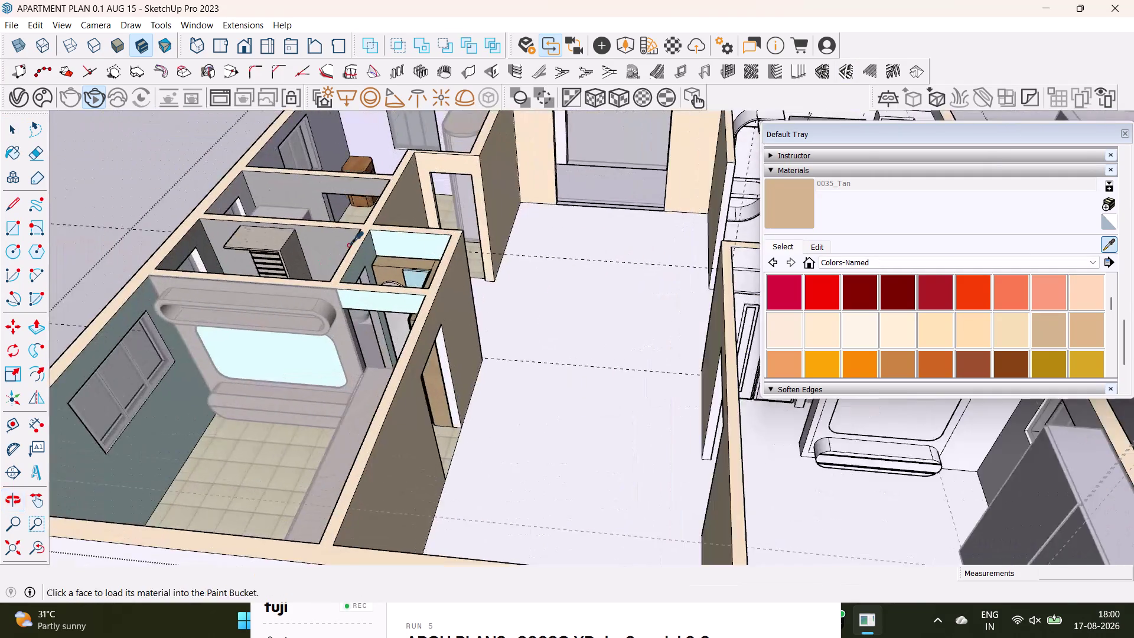
Sample the Pine Highgloss 300cm finish from the other bedroom's shelf.
scroll(up, 3)
click(317, 335)
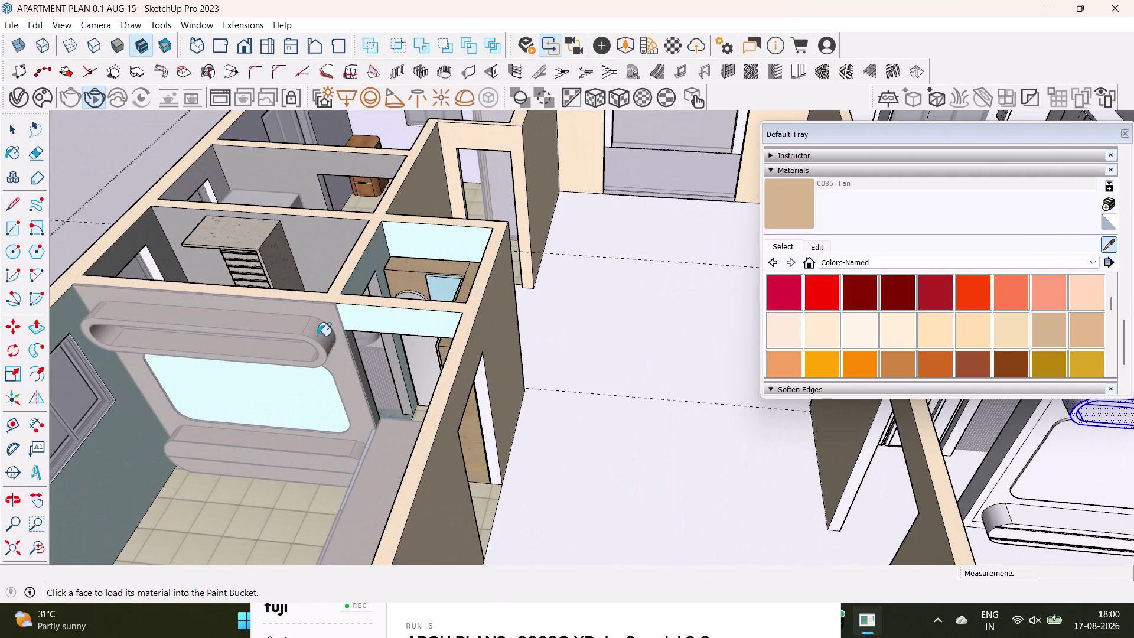
Paint the wardrobe's rounded top shelf with the pine finish and check the result.
scroll(down, 3)
middle_drag(873, 426, 430, 453)
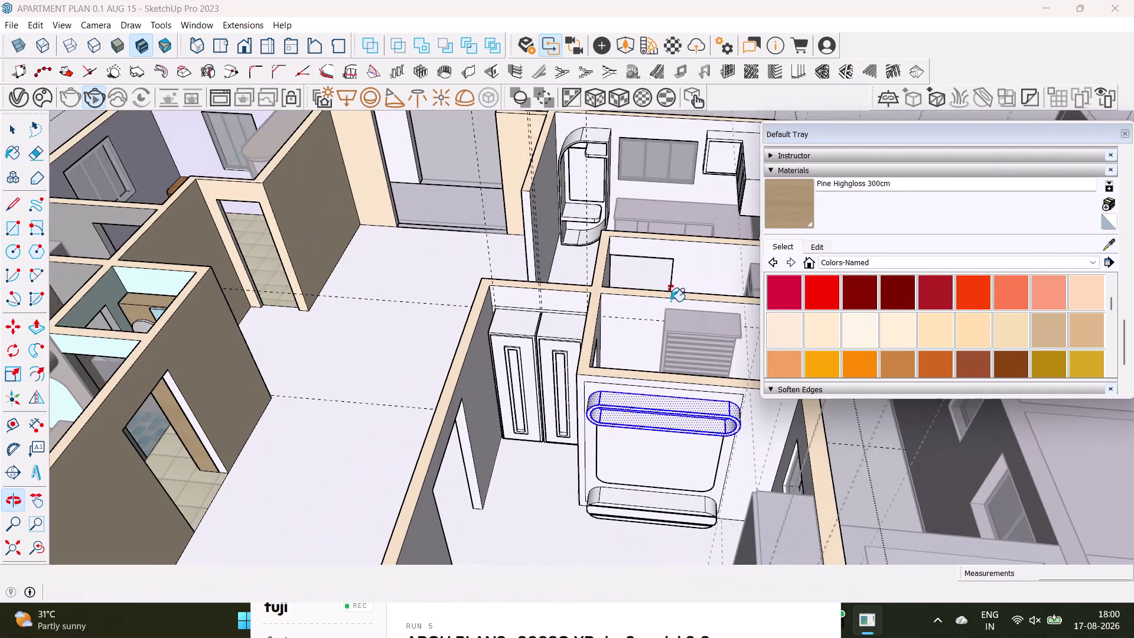
click(804, 206)
scroll(up, 3)
click(688, 408)
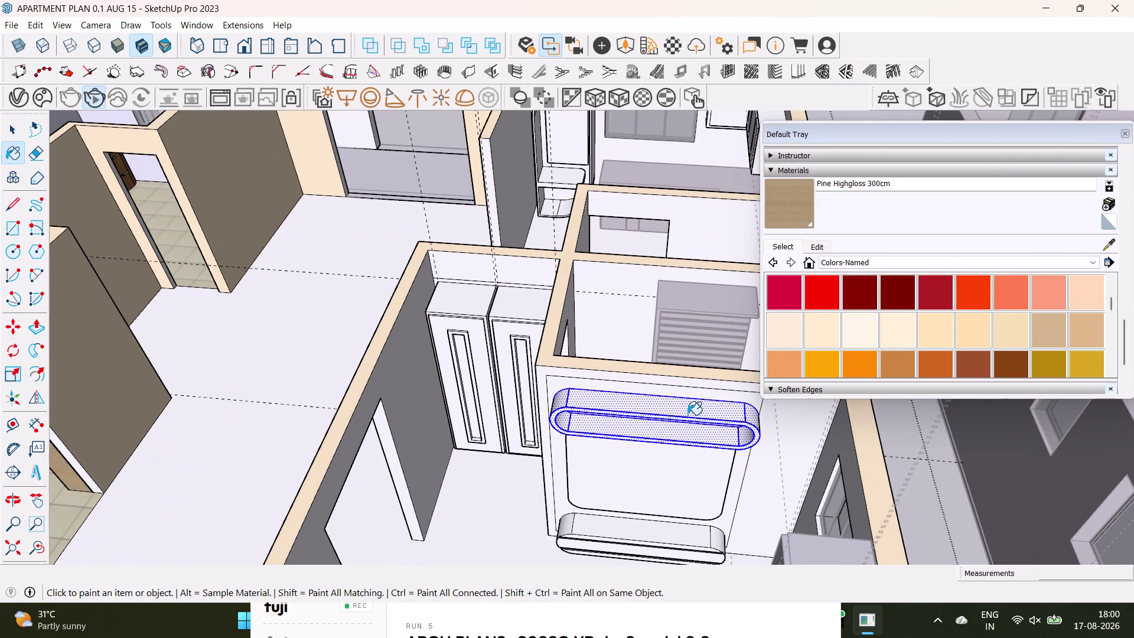
scroll(up, 3)
middle_drag(714, 433, 714, 334)
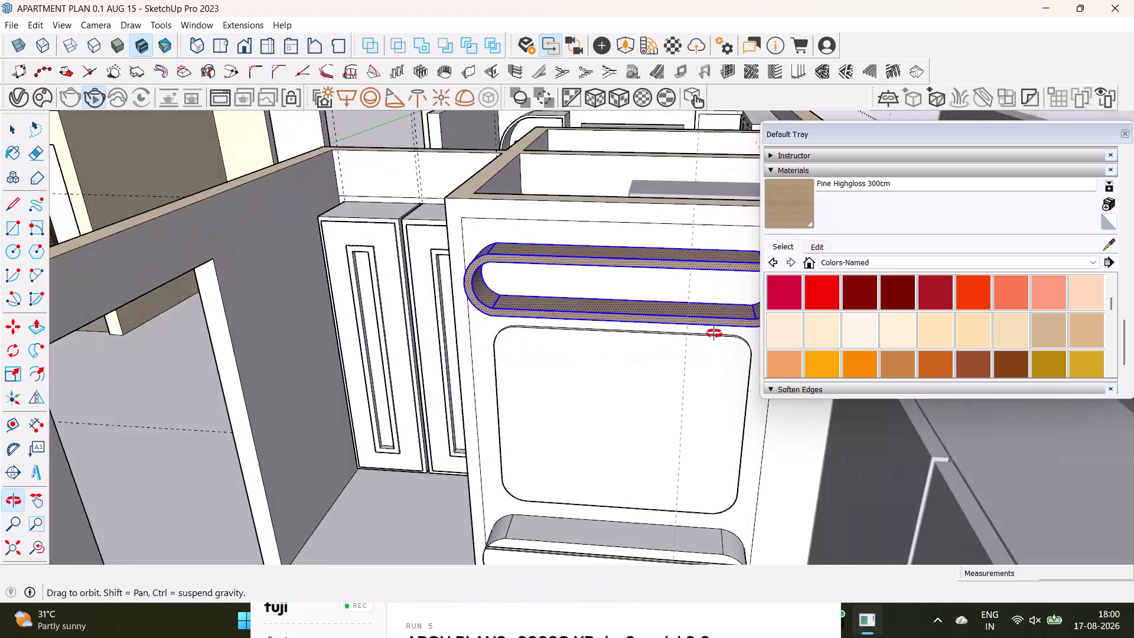
middle_drag(714, 333, 696, 269)
key(space)
double_click(638, 468)
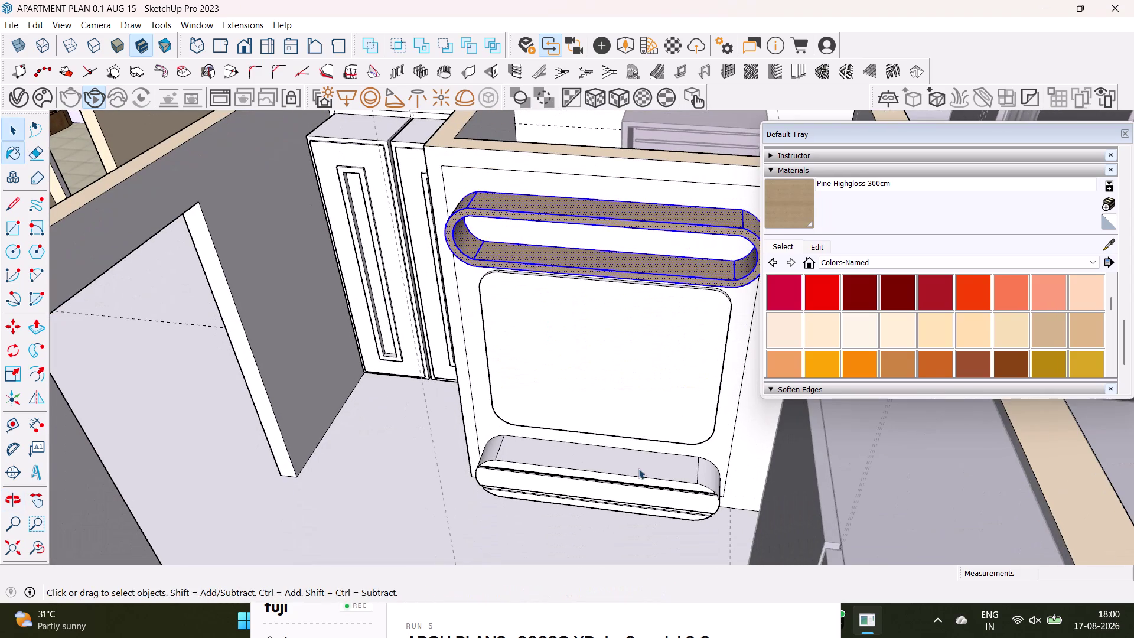
double_click(628, 493)
scroll(up, 3)
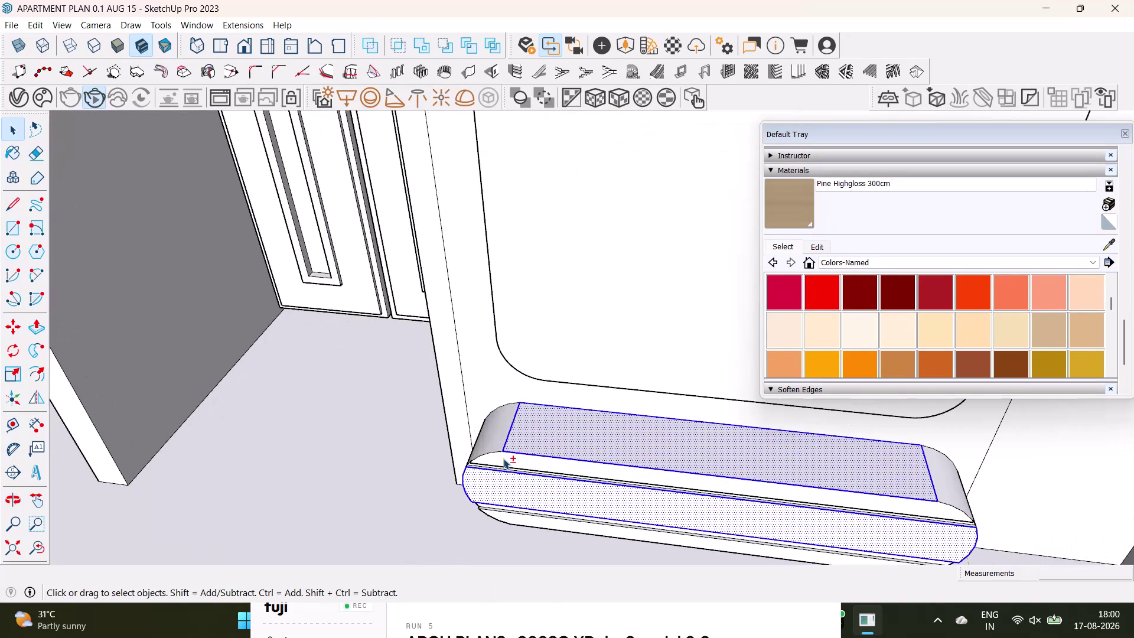
double_click(503, 458)
double_click(497, 438)
middle_drag(766, 485, 575, 430)
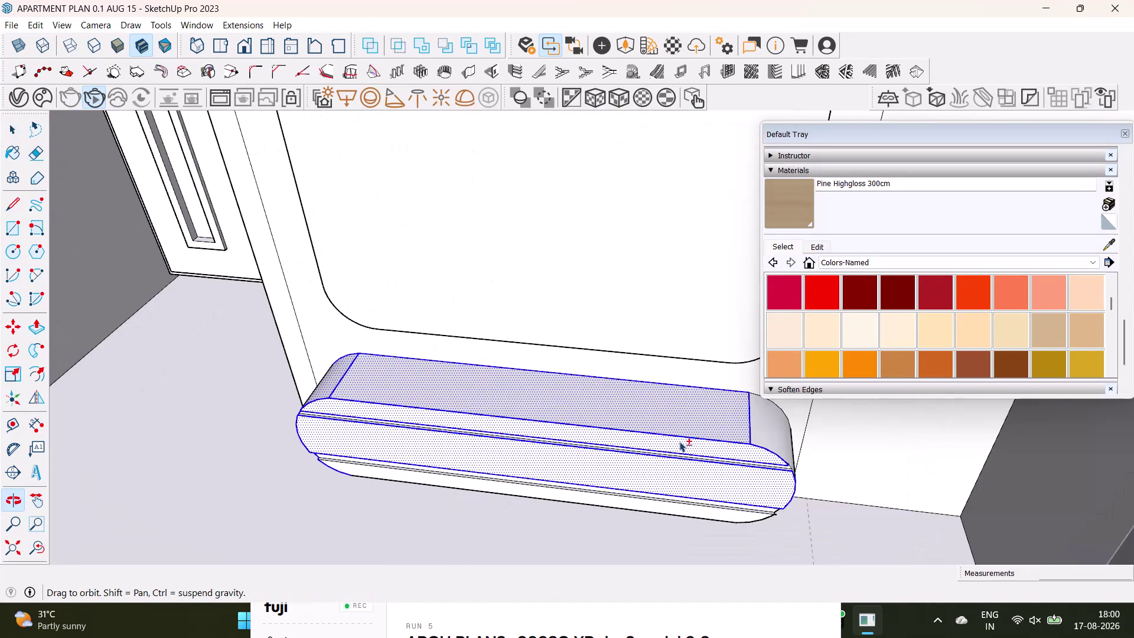
double_click(744, 425)
scroll(up, 3)
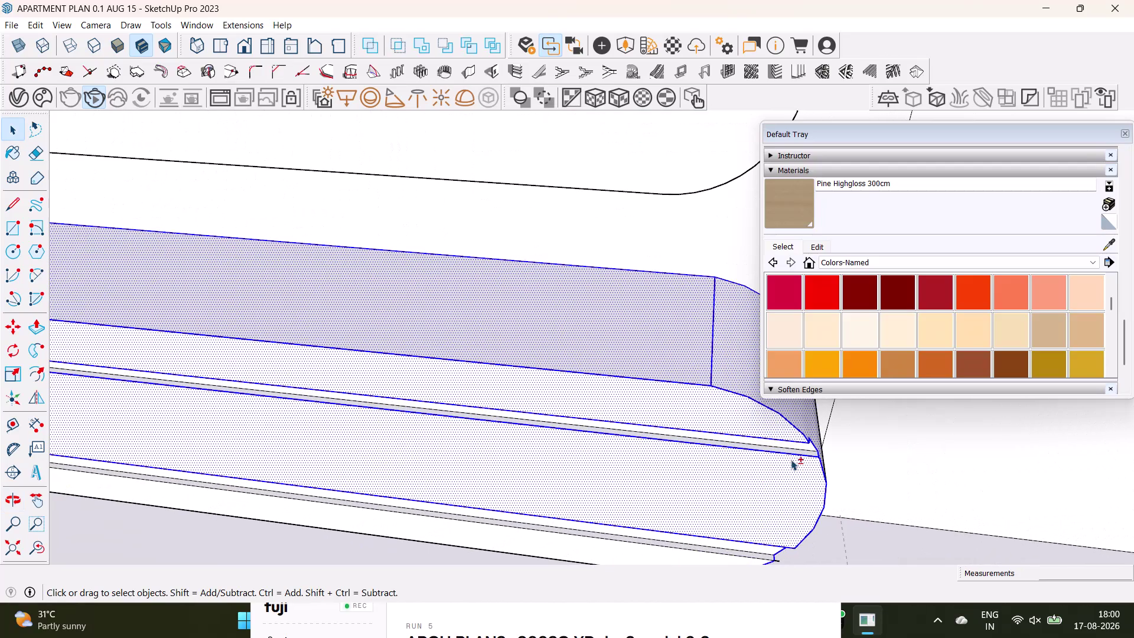
double_click(805, 446)
click(808, 455)
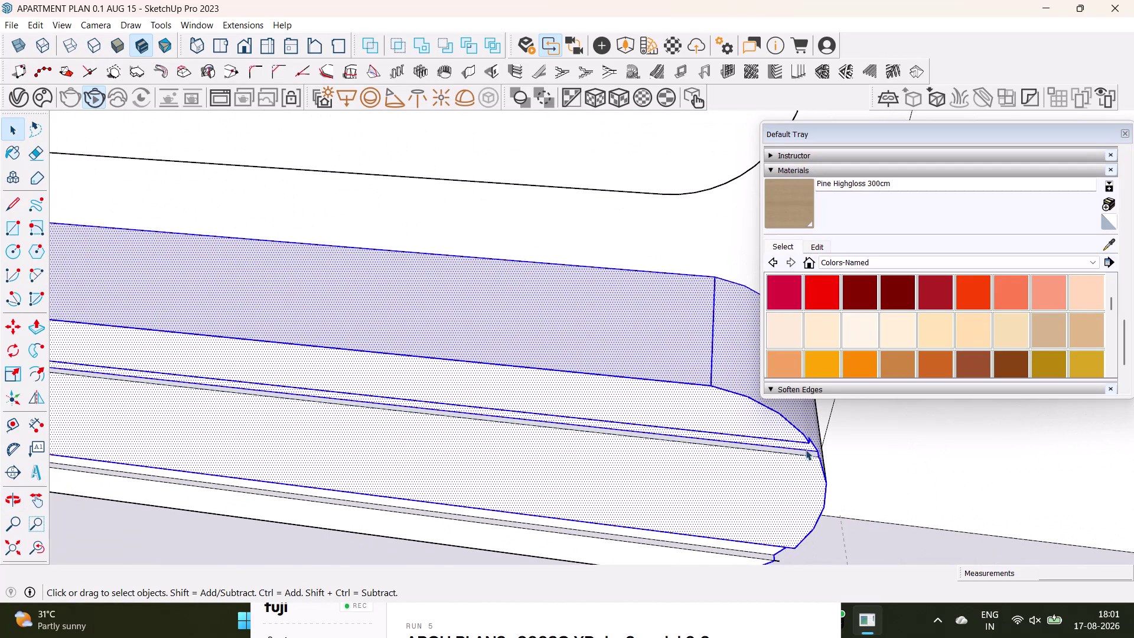
scroll(up, 3)
middle_drag(806, 449, 800, 415)
double_click(817, 455)
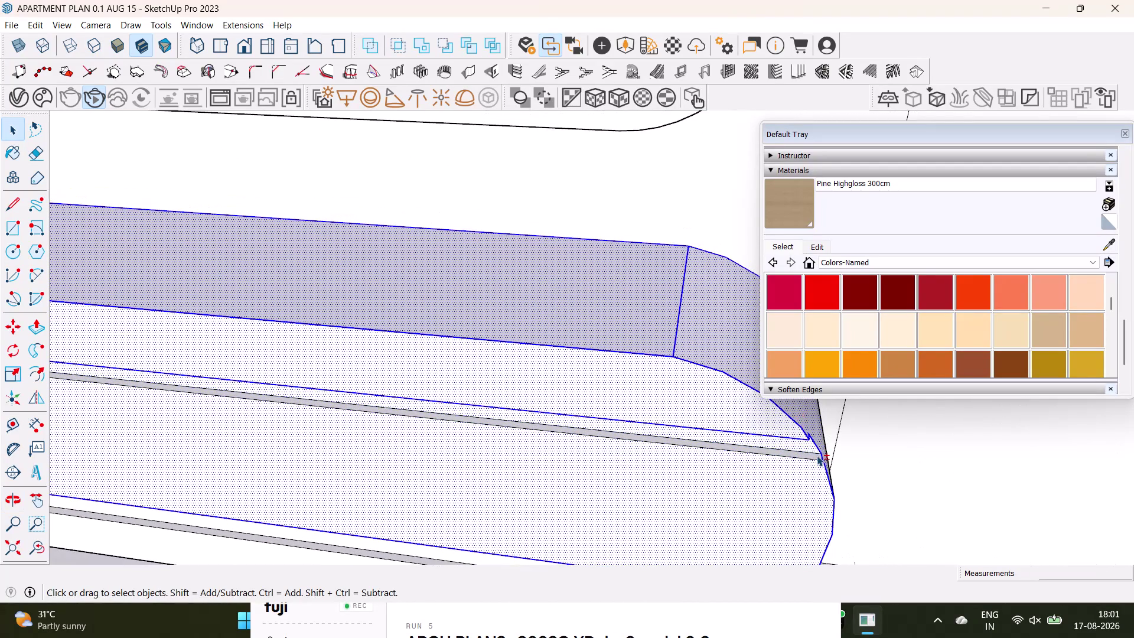
double_click(805, 444)
double_click(810, 456)
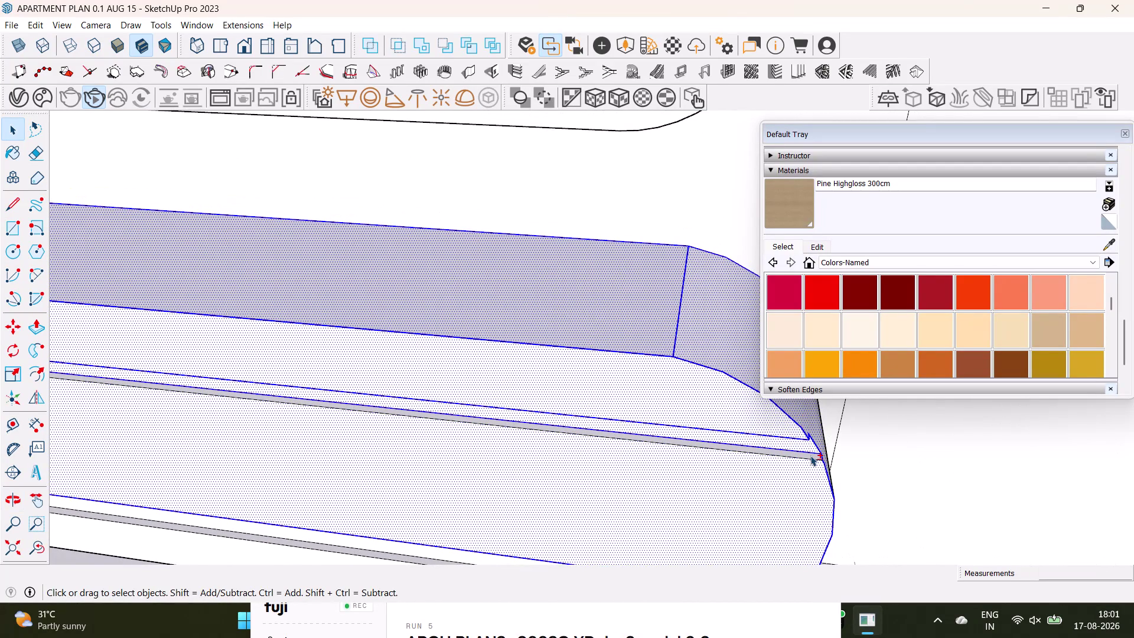
scroll(down, 3)
middle_drag(440, 444, 595, 374)
scroll(up, 3)
middle_drag(221, 382, 424, 346)
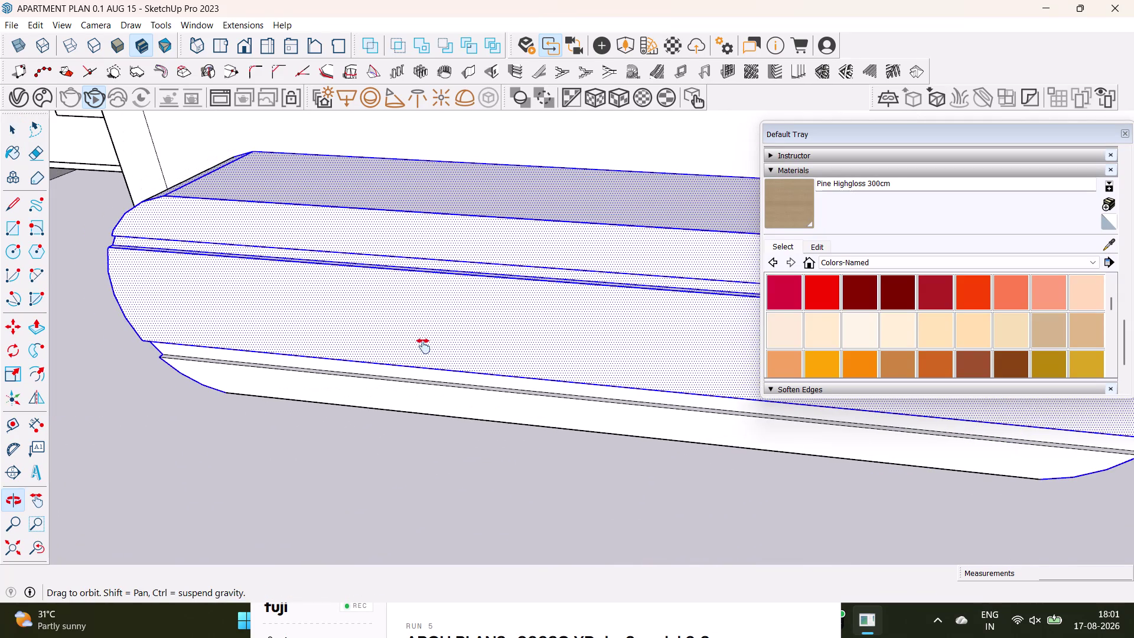
double_click(302, 363)
double_click(300, 372)
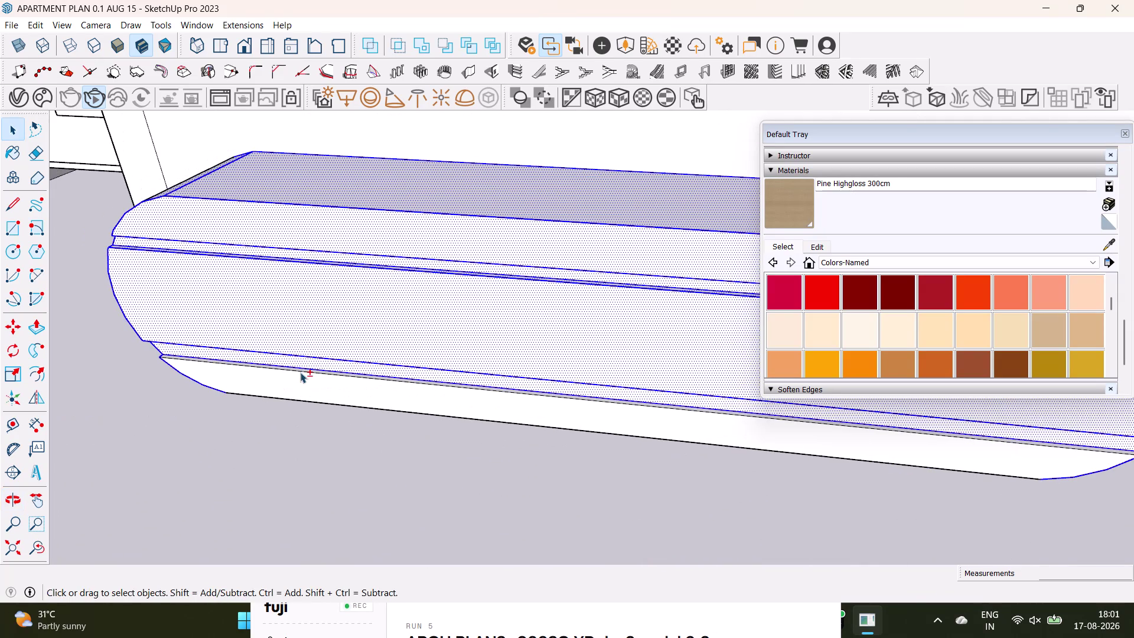
scroll(down, 3)
scroll(down, 3)
middle_drag(242, 268, 247, 275)
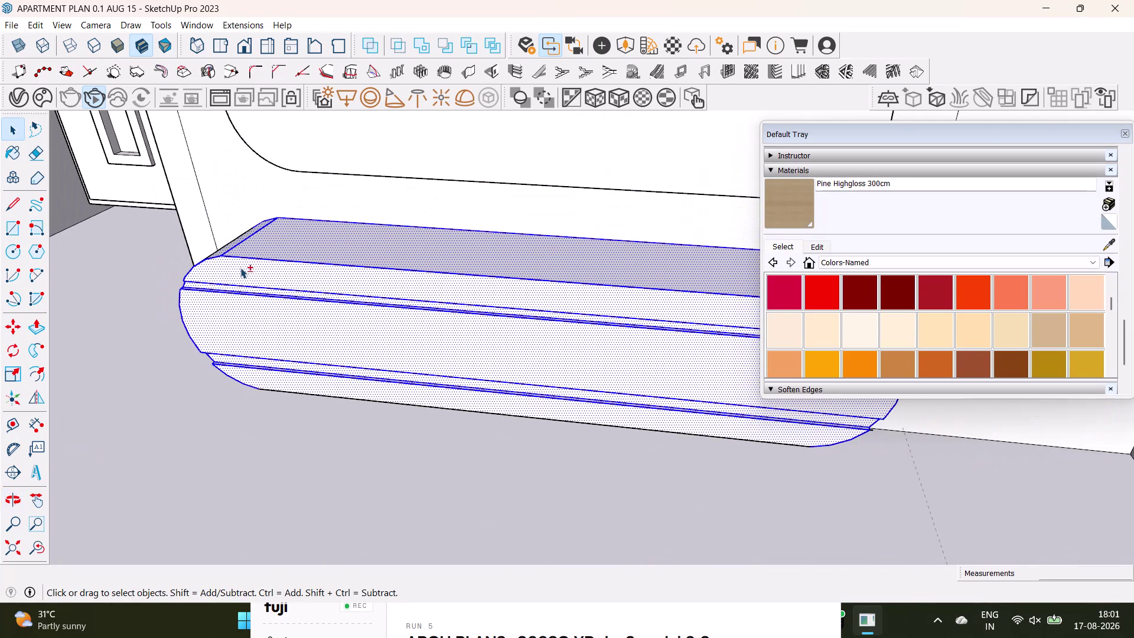
middle_drag(248, 275, 250, 279)
middle_drag(256, 279, 454, 266)
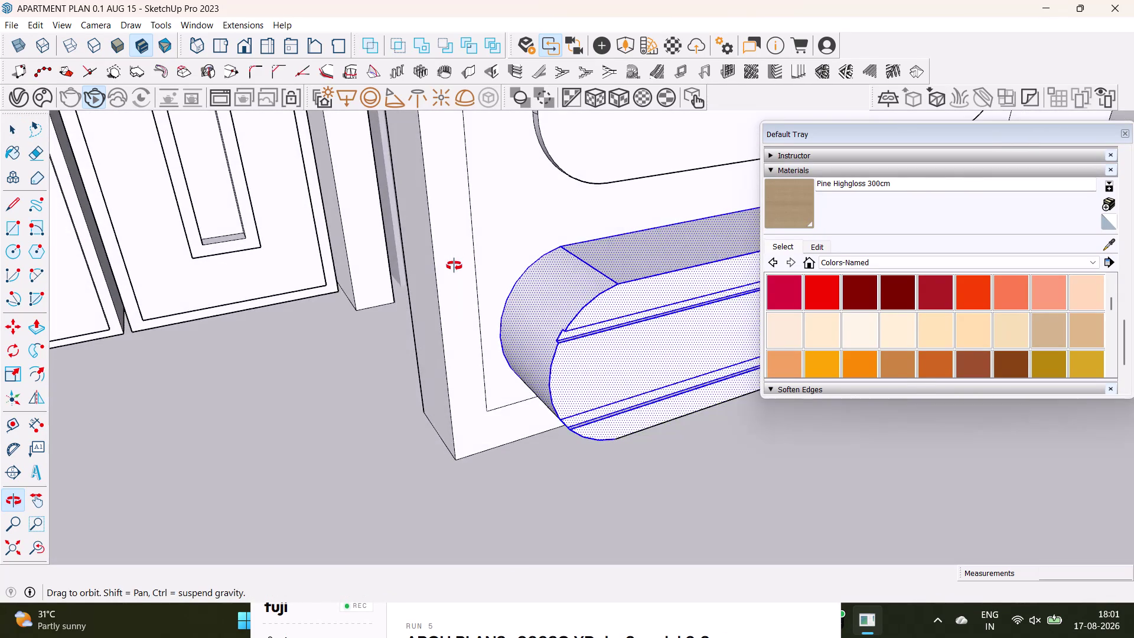
middle_drag(454, 266, 239, 253)
scroll(down, 3)
middle_drag(372, 277, 263, 290)
scroll(up, 3)
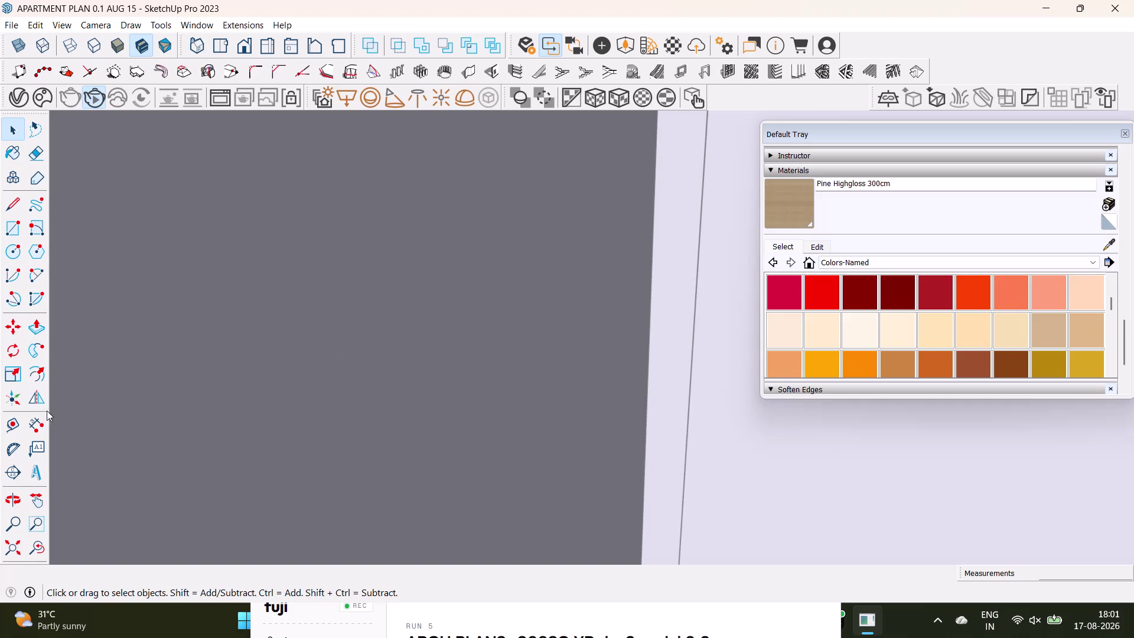
Zoom out and orbit down into the apartment to face the bedroom wall unit.
click(8, 545)
scroll(up, 3)
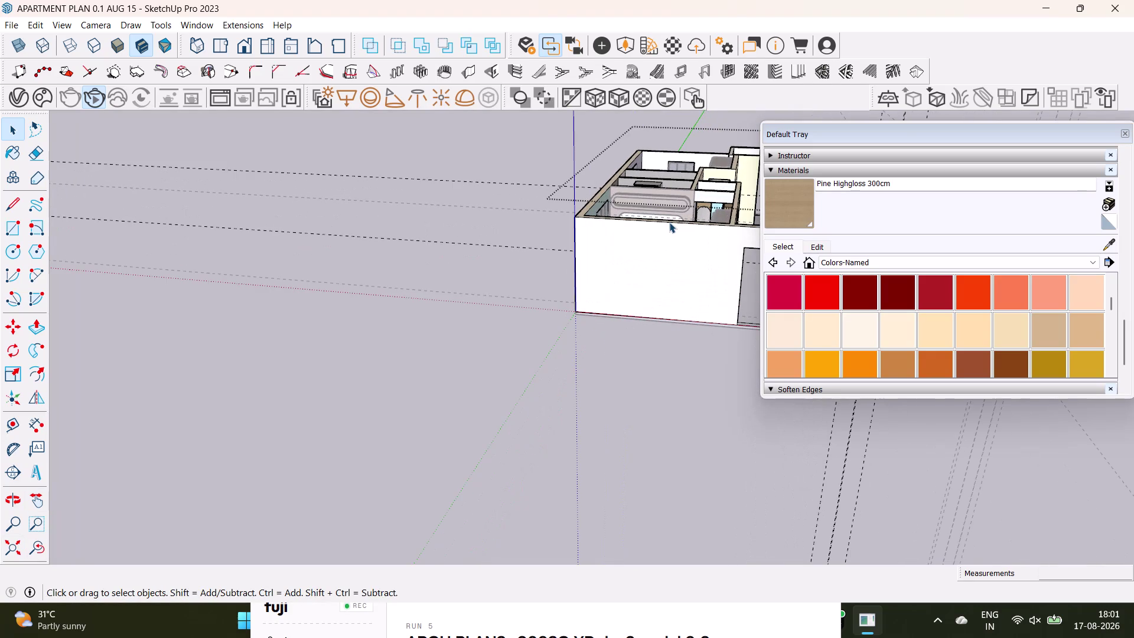
scroll(up, 3)
middle_drag(669, 222, 471, 343)
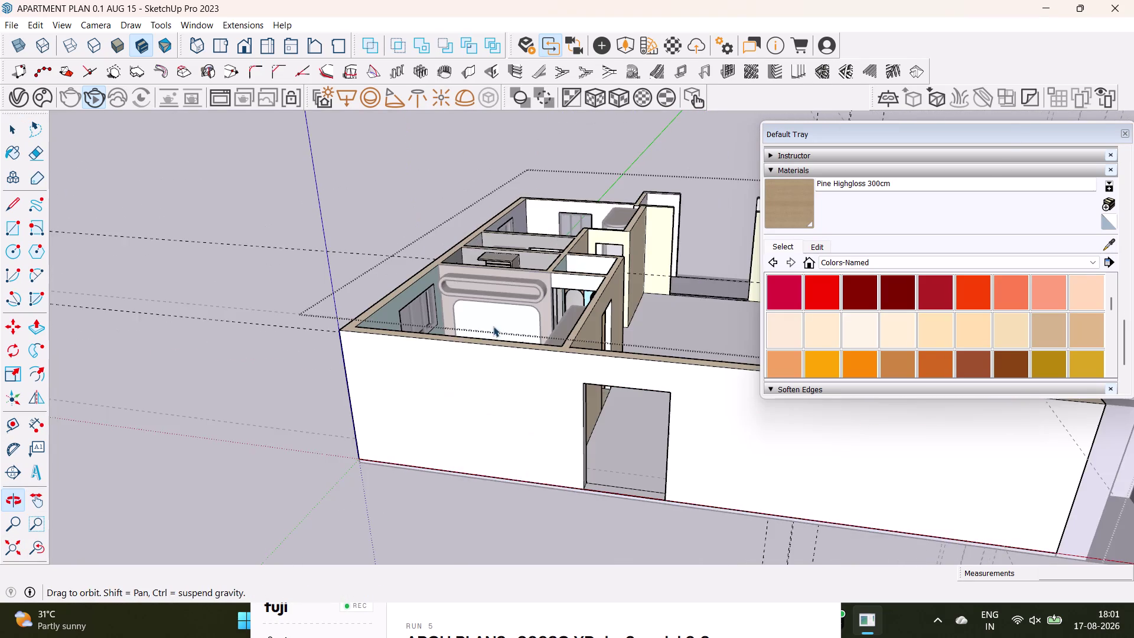
middle_drag(525, 315, 533, 442)
scroll(up, 3)
middle_drag(544, 286, 553, 435)
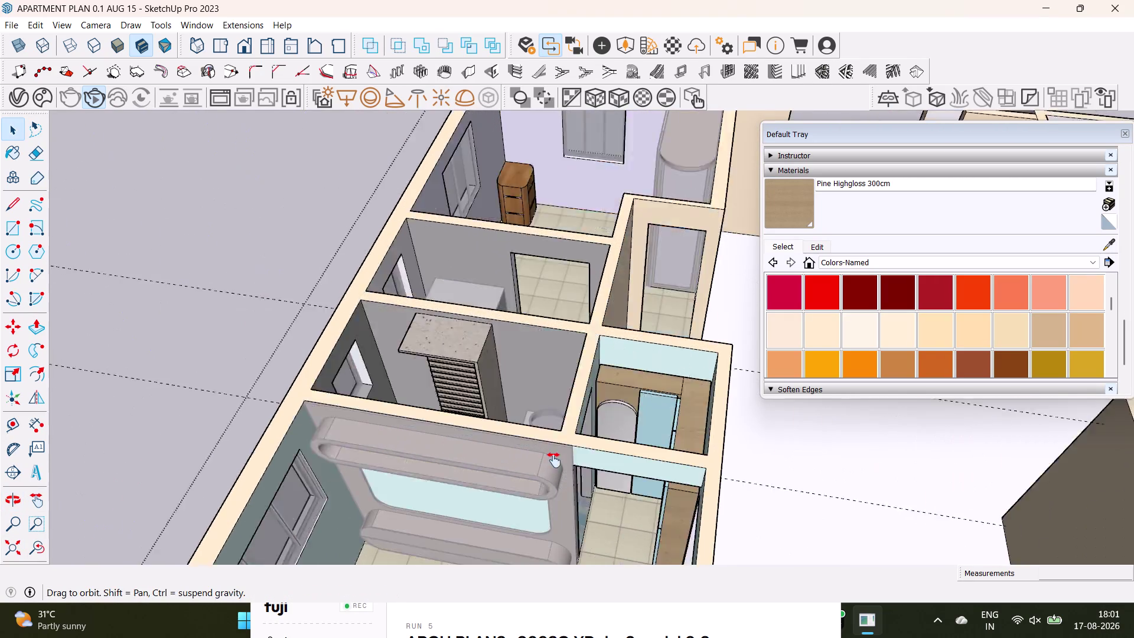
middle_drag(553, 435, 71, 234)
scroll(down, 3)
middle_drag(489, 317, 388, 237)
Apply Pine Highgloss 300cm to the lower rounded shelf and frame both pine shelves.
click(811, 196)
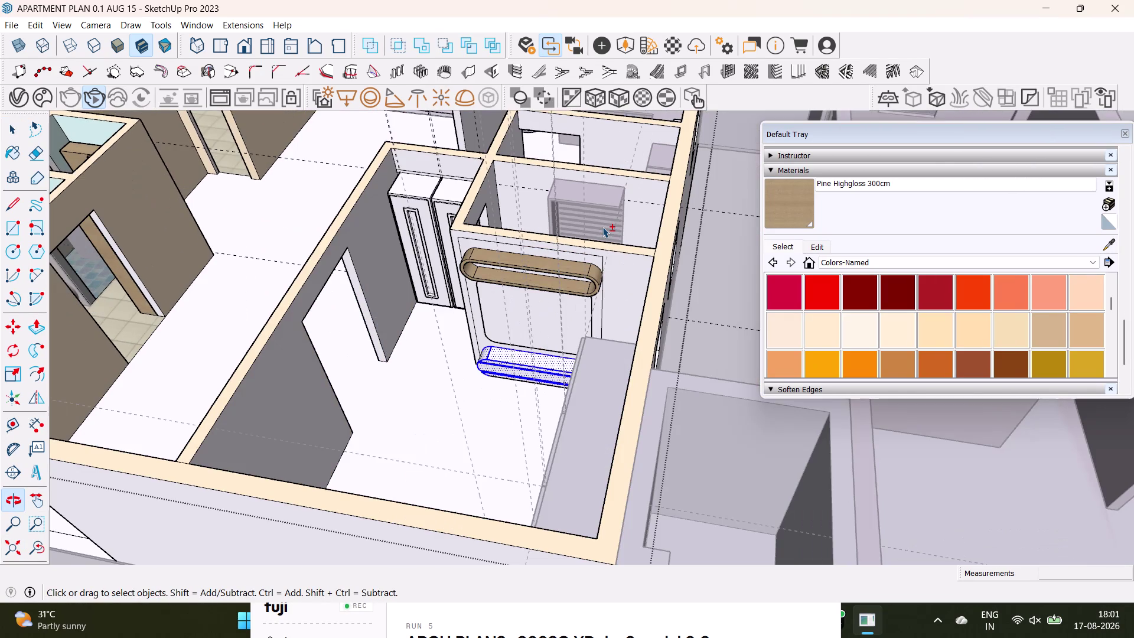
click(546, 362)
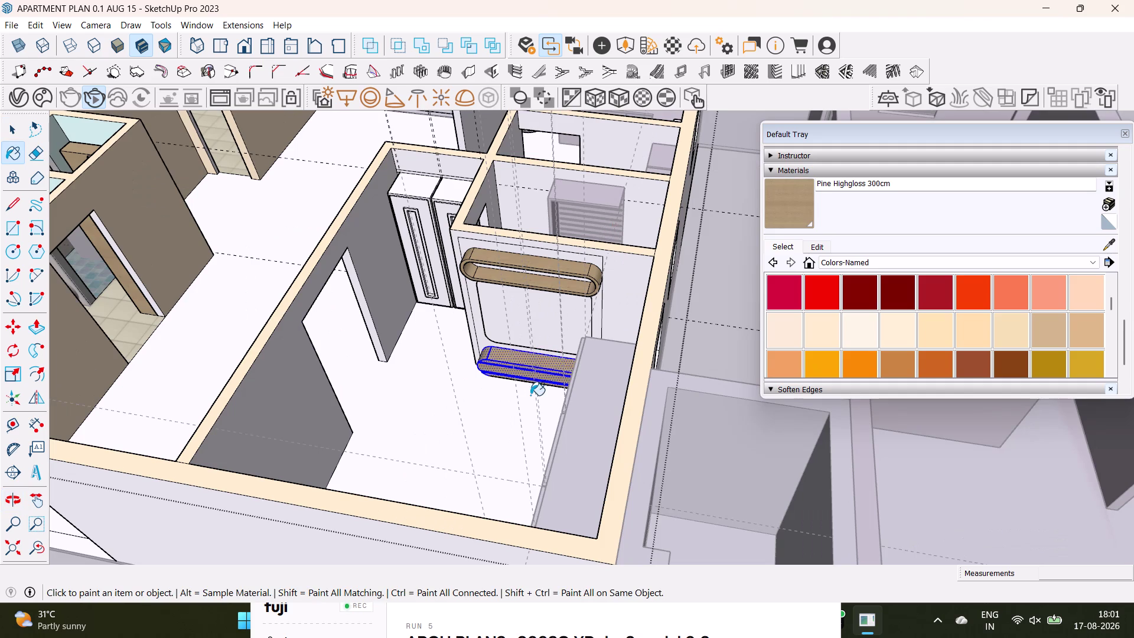
middle_drag(530, 395, 621, 360)
scroll(up, 3)
middle_drag(600, 351, 596, 275)
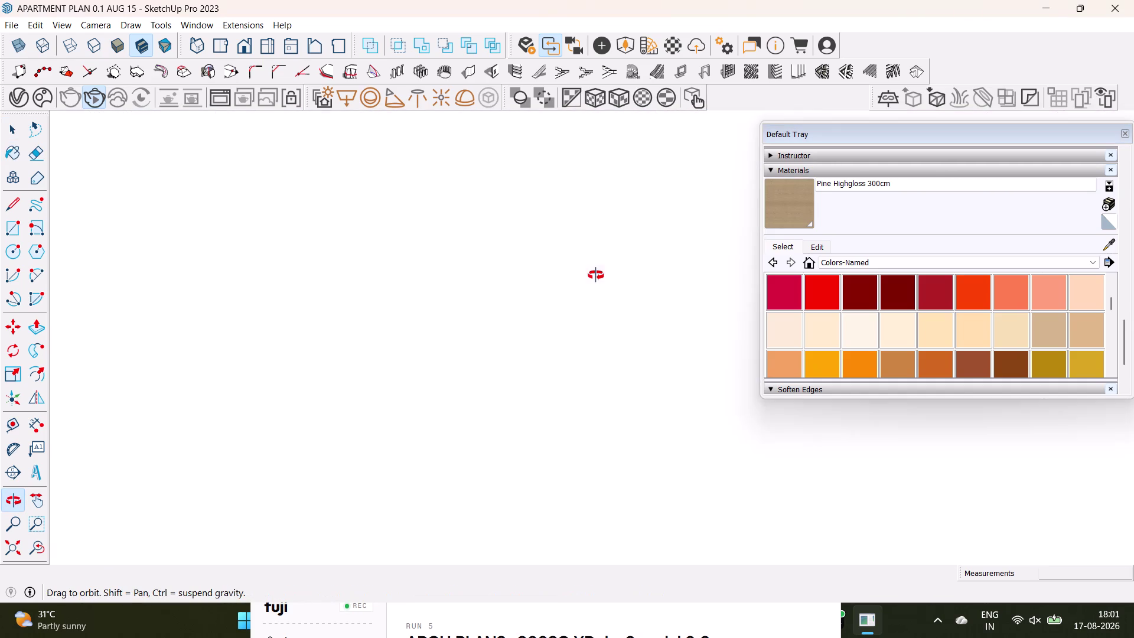
middle_drag(596, 275, 581, 398)
scroll(down, 3)
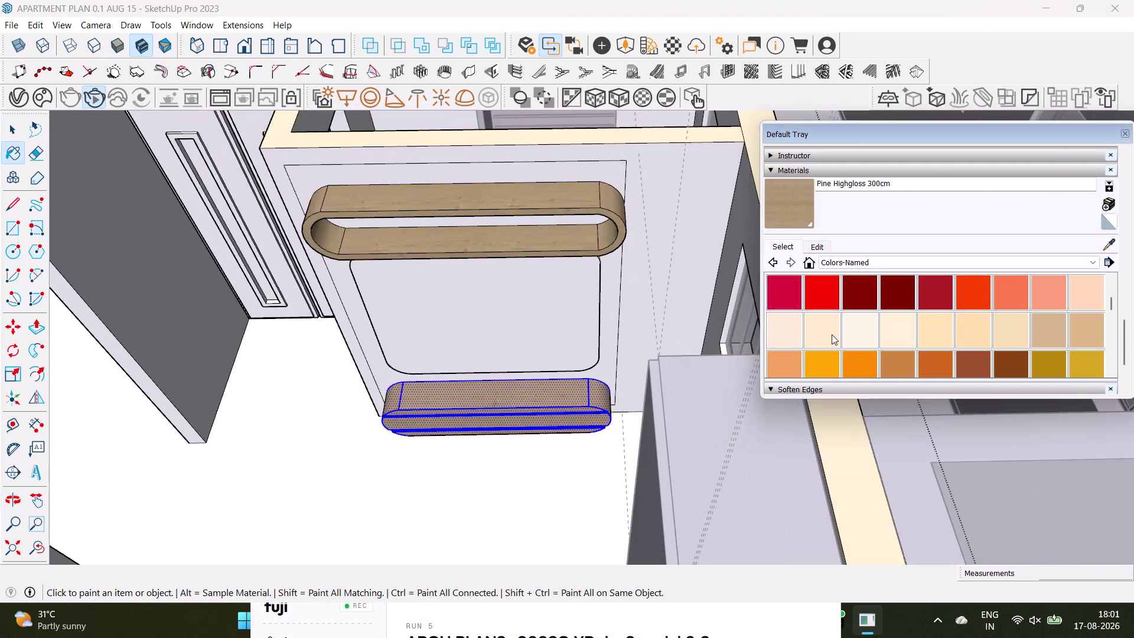
Pick 0047_Khaki from the Colors-Named library and select the wall unit's back panel.
scroll(down, 3)
scroll(down, 3)
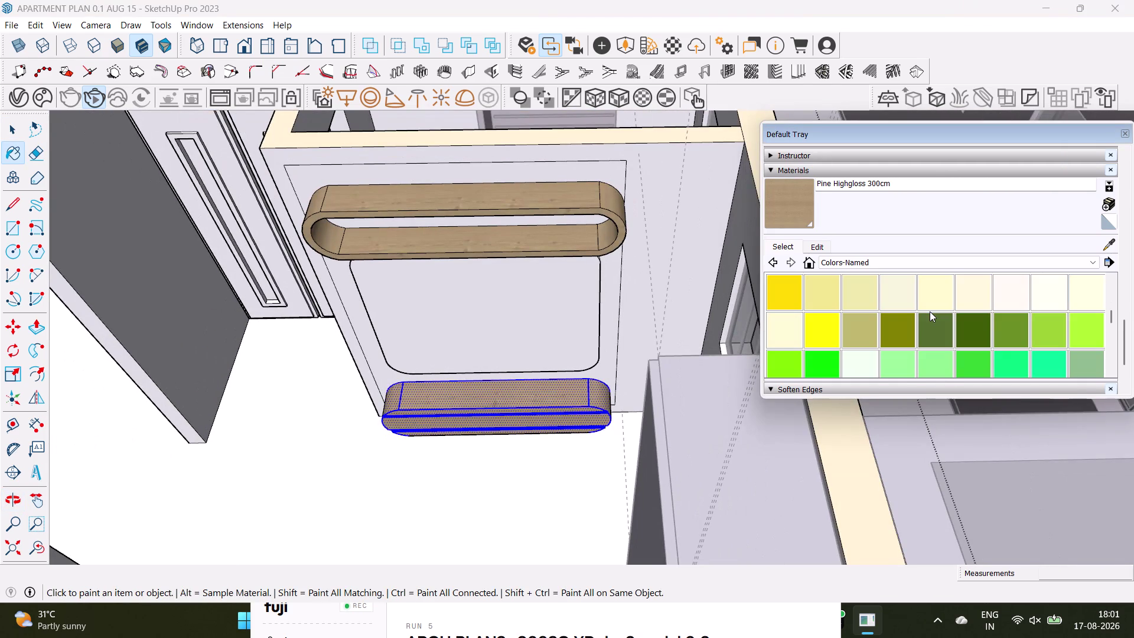
click(815, 291)
key(space)
click(644, 194)
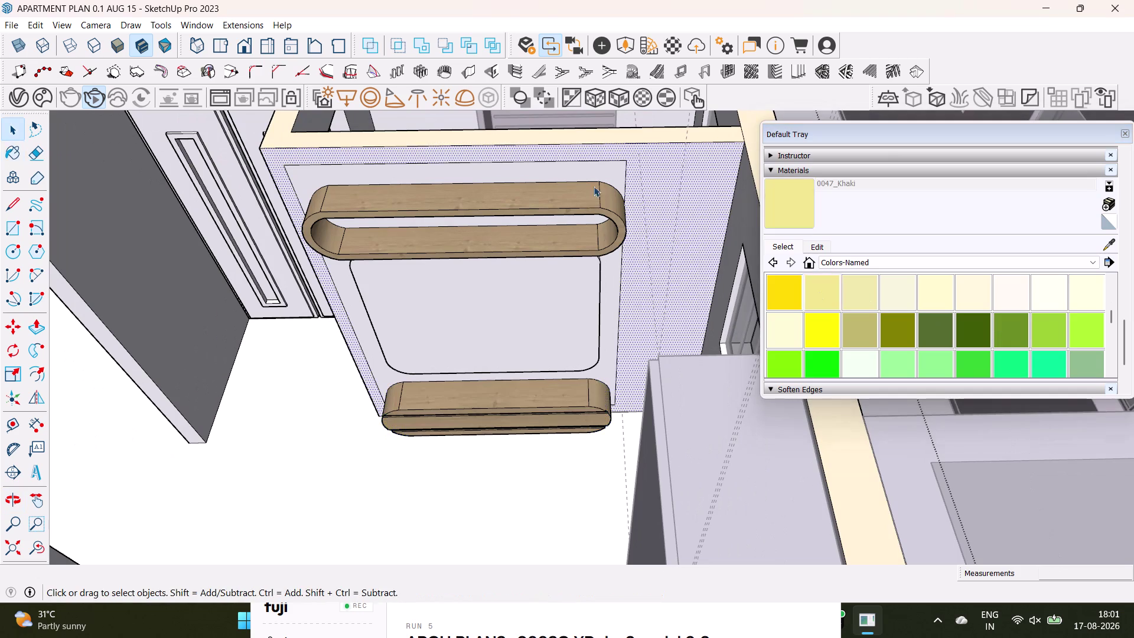
Try a yellow paint on the back panel, then switch the colour back to khaki.
click(616, 173)
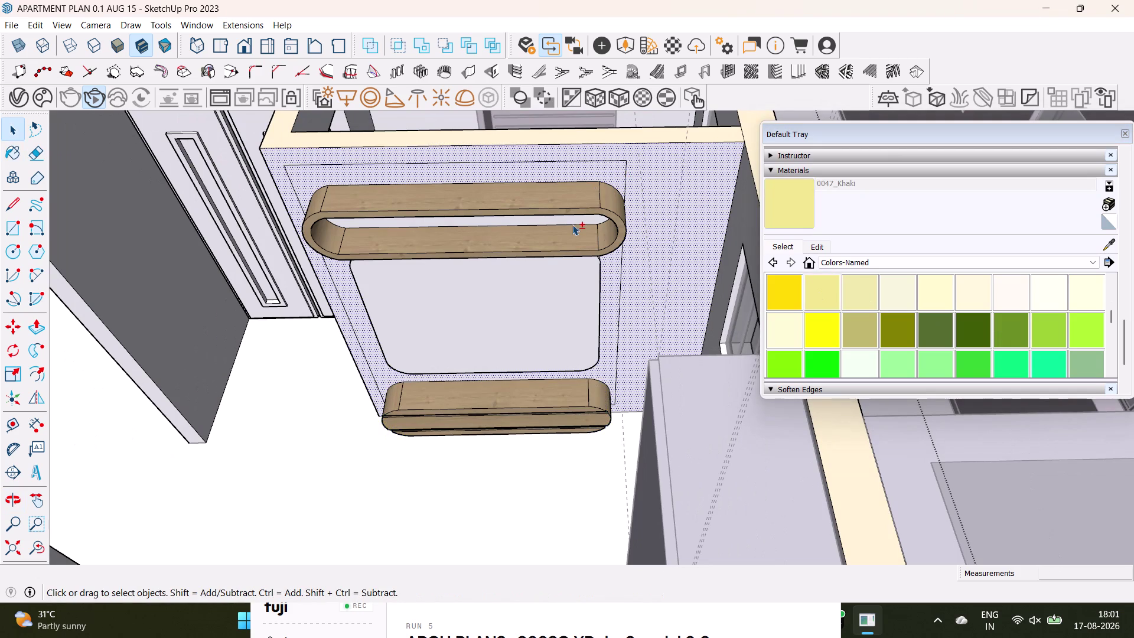
click(572, 223)
click(783, 299)
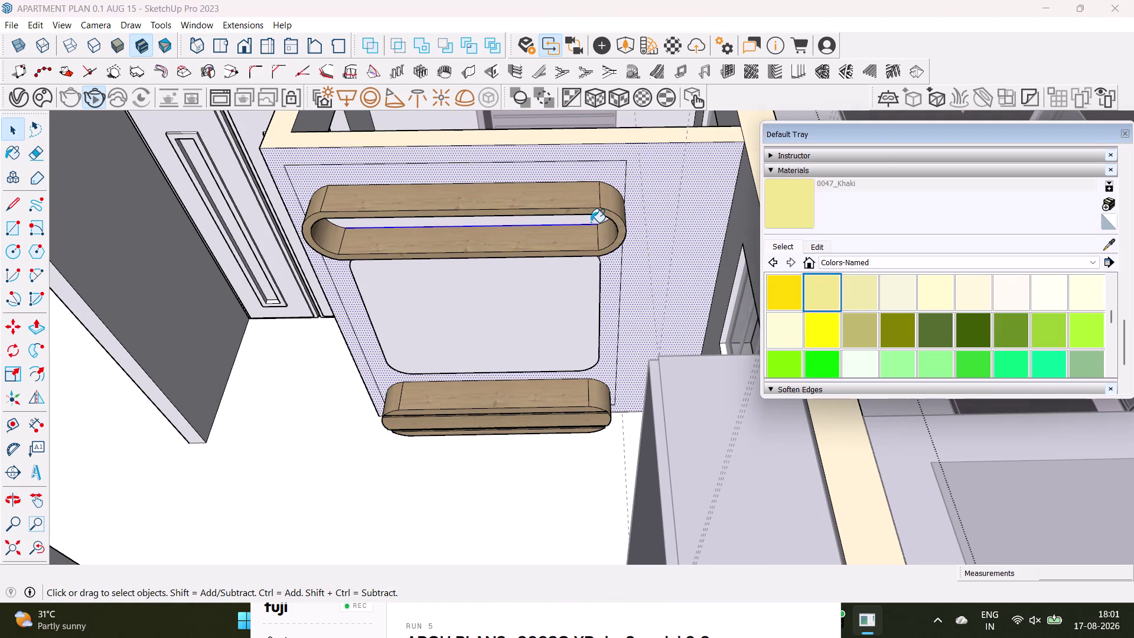
click(653, 194)
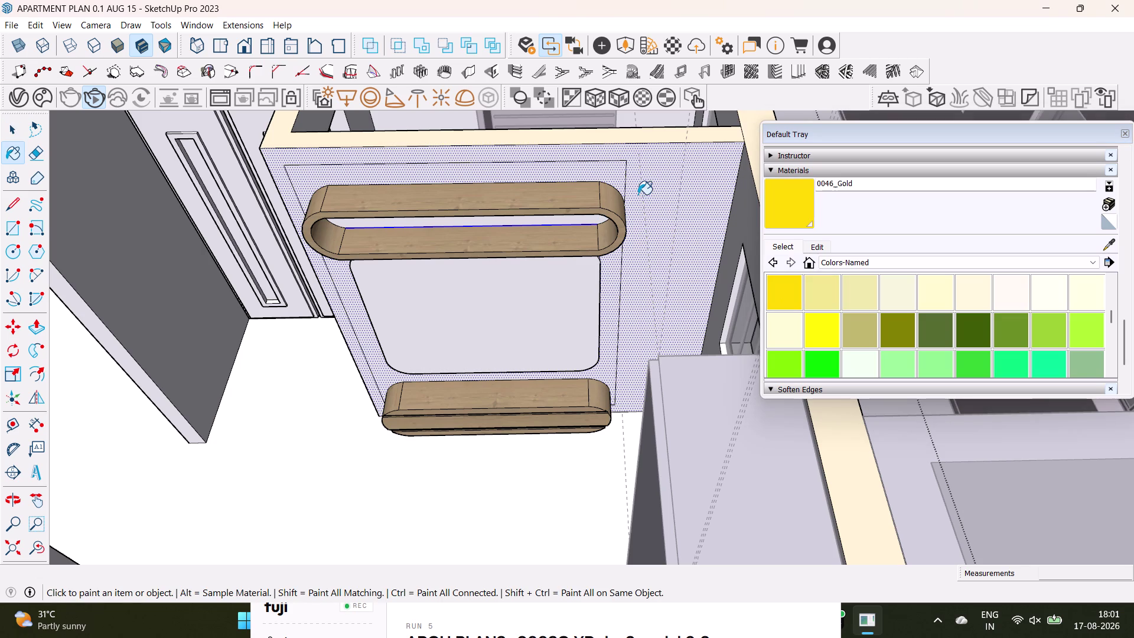
click(818, 298)
click(642, 169)
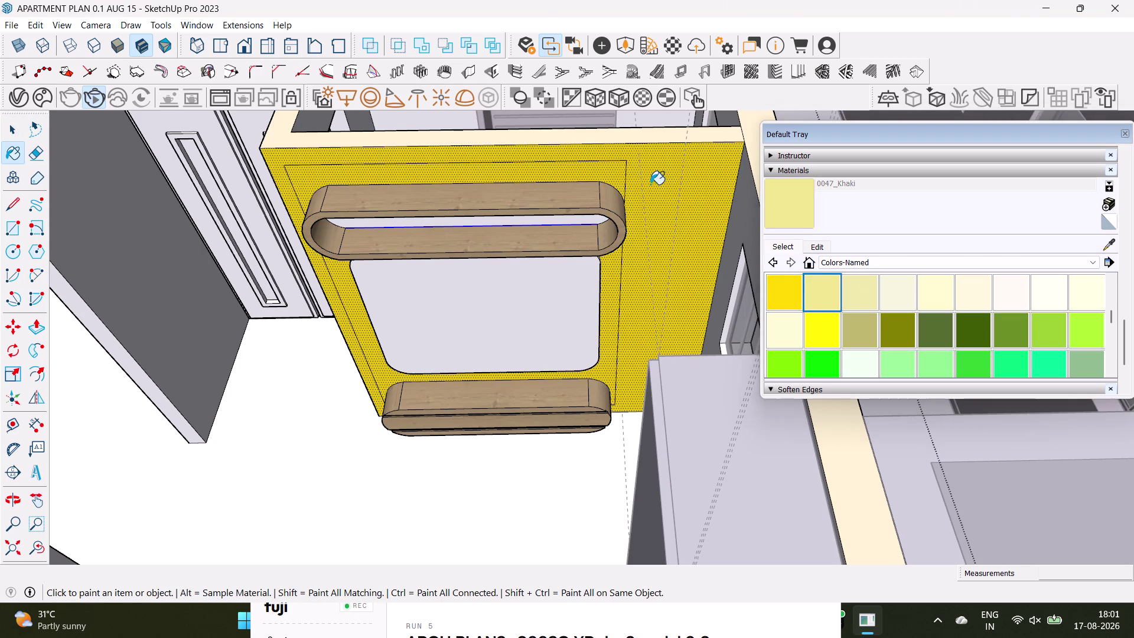
Paint the back panel behind the two pine shelves khaki.
middle_drag(622, 255, 655, 343)
middle_drag(662, 301, 675, 269)
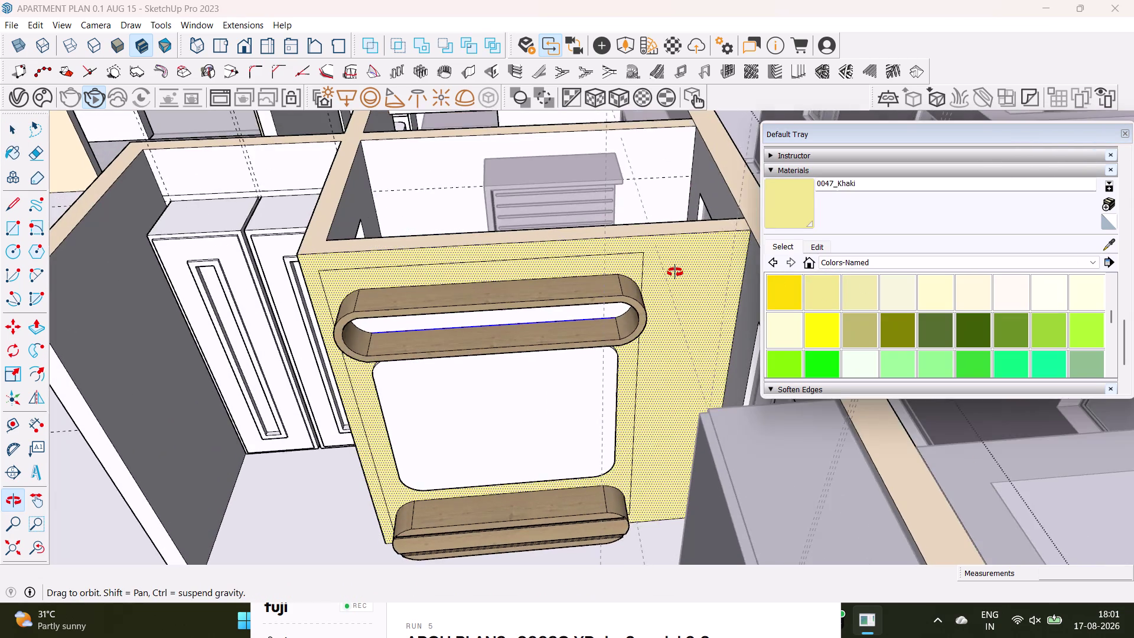
middle_drag(675, 268, 676, 245)
click(567, 239)
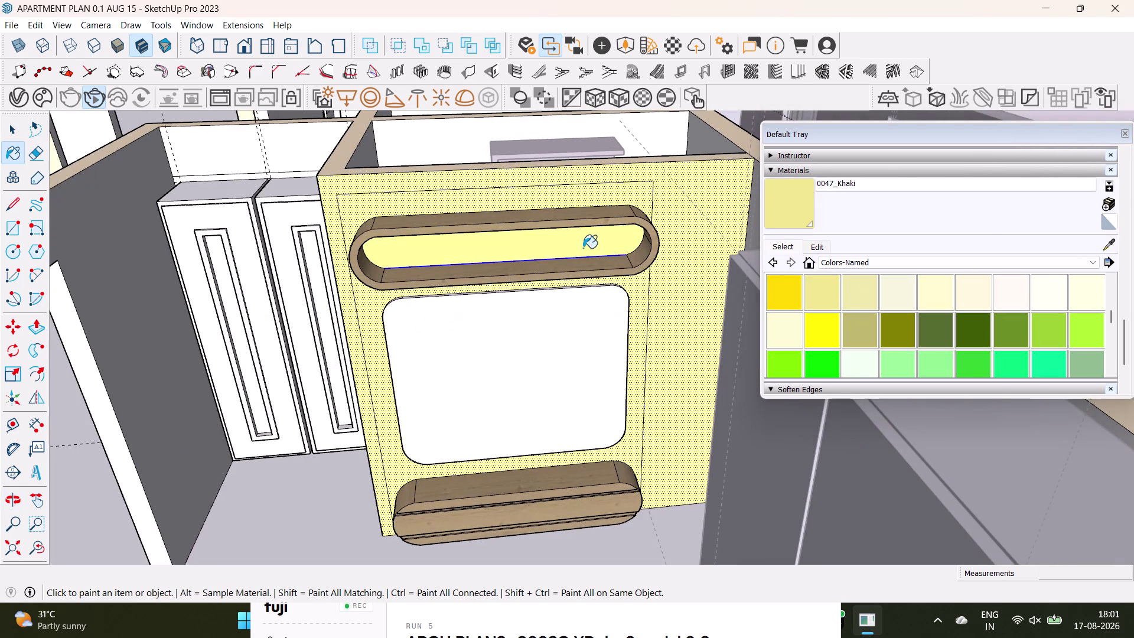
scroll(down, 3)
Clear the selection and select the bedroom wall beside the wardrobe.
middle_drag(582, 248, 613, 397)
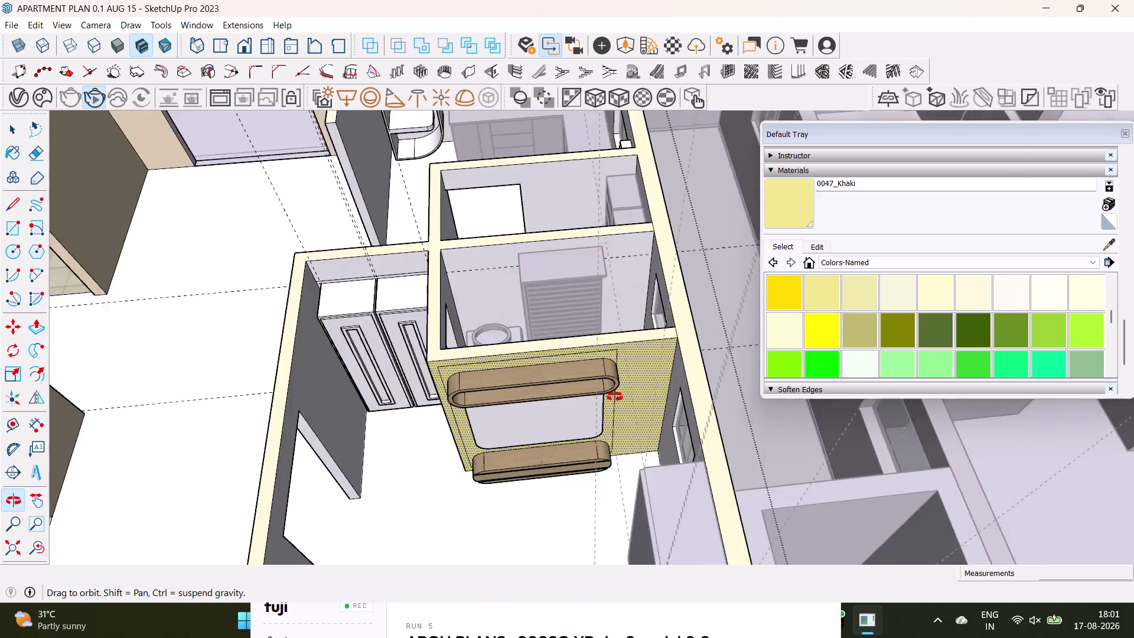
middle_drag(614, 396, 614, 396)
scroll(down, 3)
key(space)
click(336, 120)
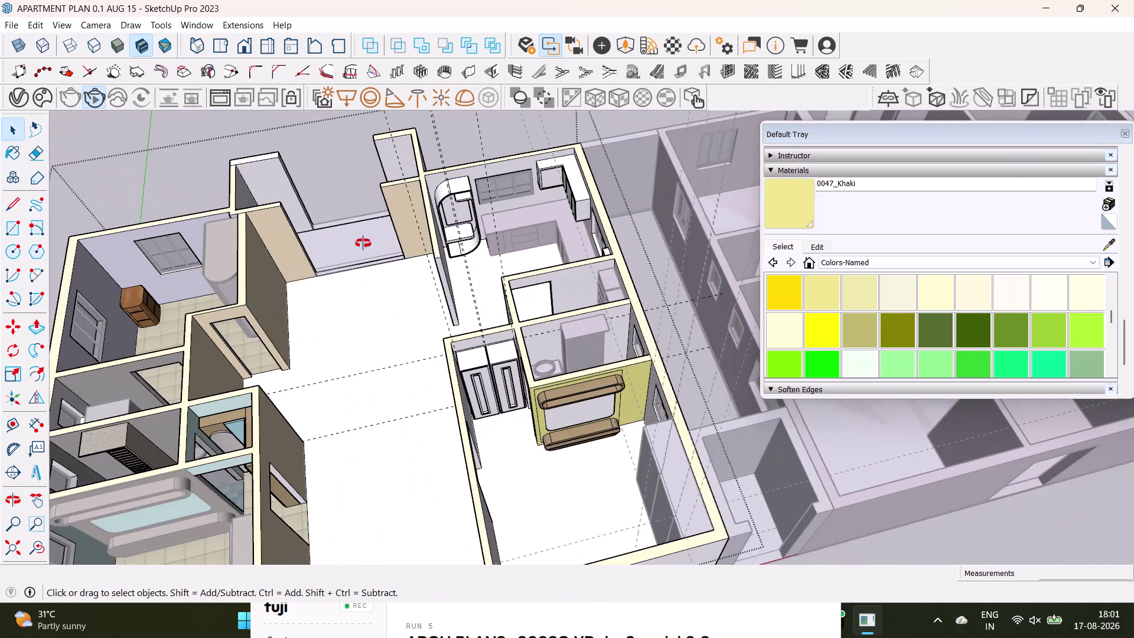
middle_drag(528, 280, 297, 235)
scroll(up, 3)
middle_drag(464, 305, 353, 294)
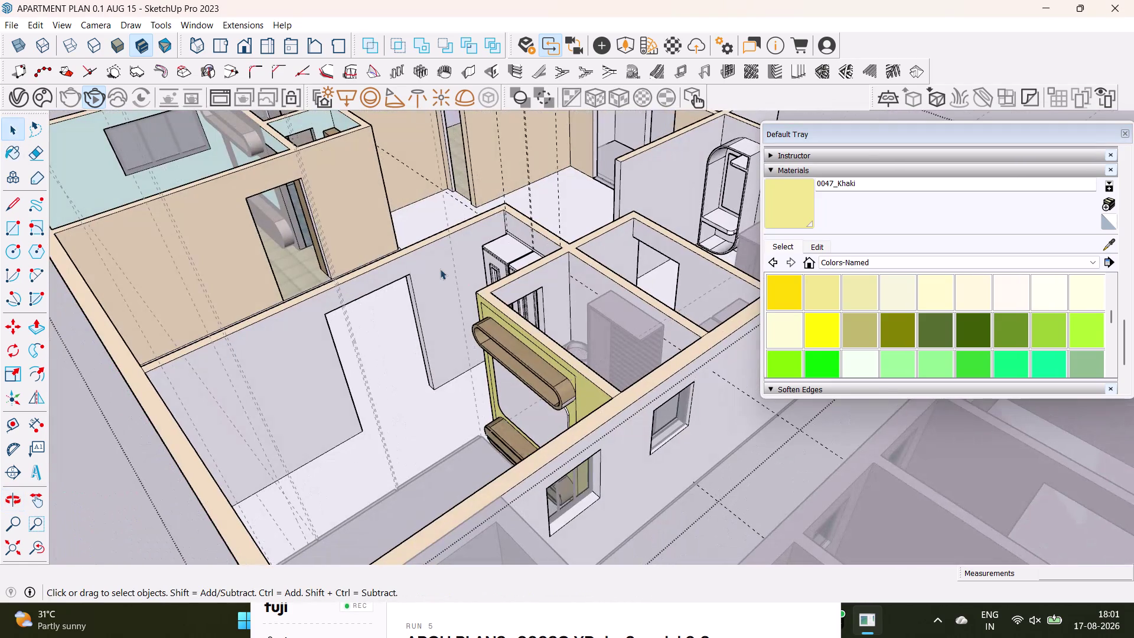
click(440, 268)
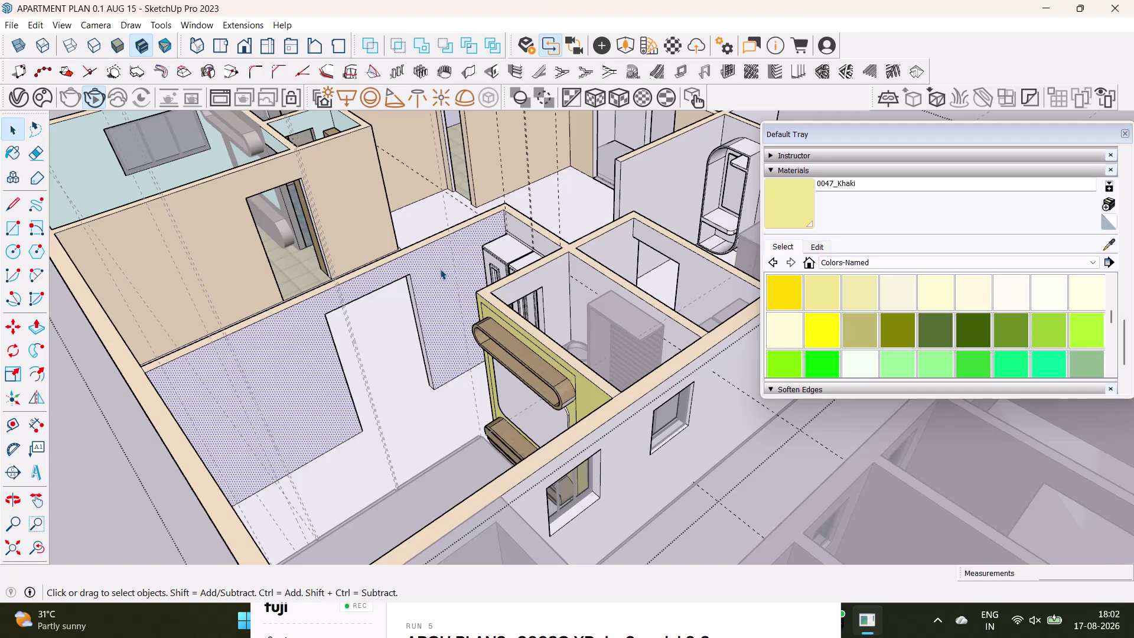
Add the adjoining wall faces to the selection.
scroll(up, 3)
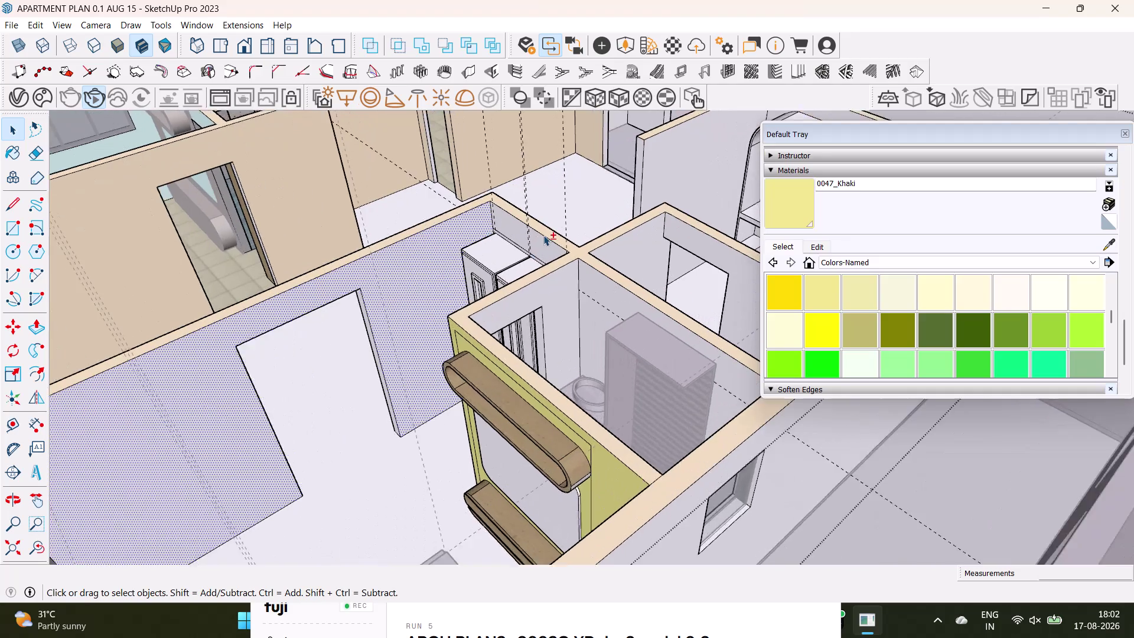
click(542, 243)
click(560, 293)
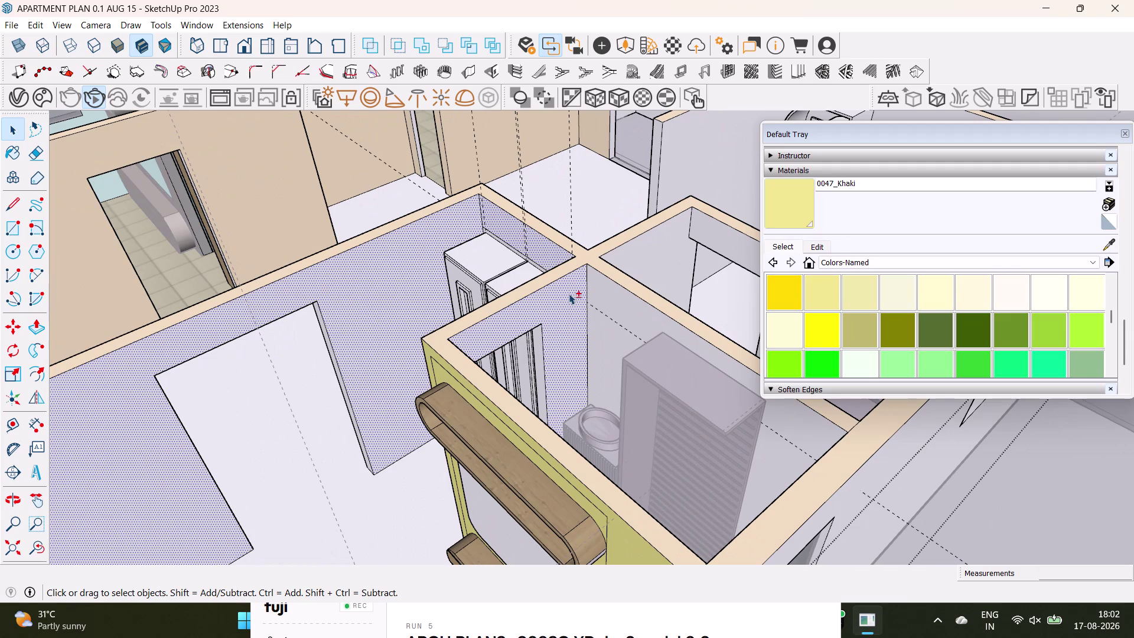
click(569, 295)
scroll(down, 3)
Orbit into the bedroom and click around the wall near the wardrobe.
middle_drag(608, 345, 550, 361)
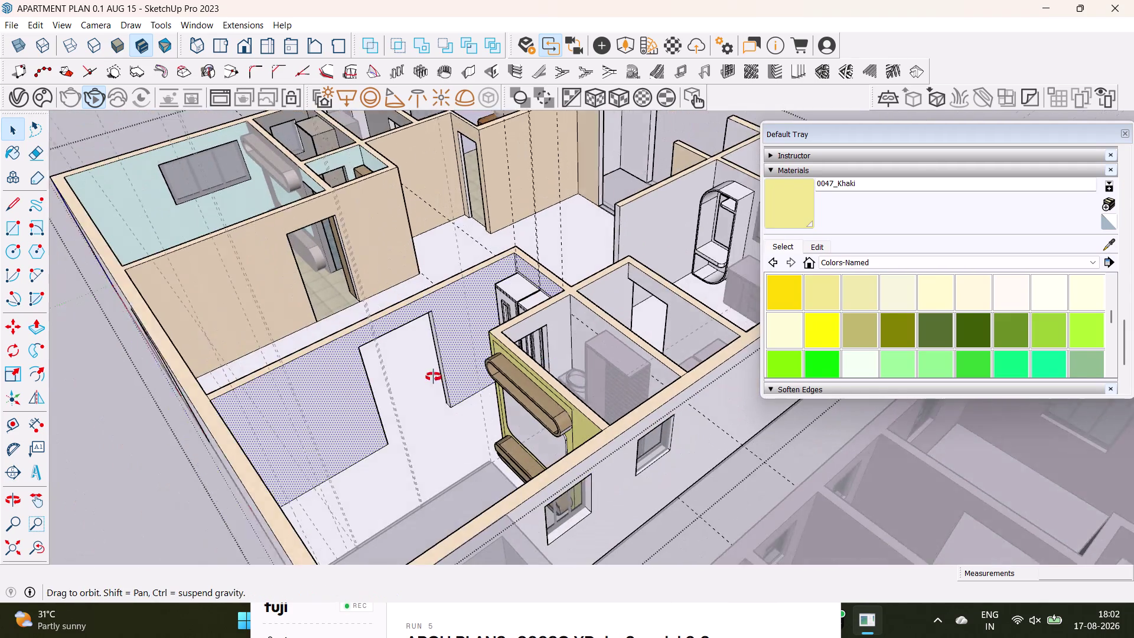
middle_drag(550, 362, 276, 382)
middle_drag(352, 309, 450, 385)
middle_drag(512, 385, 259, 391)
middle_drag(489, 326, 481, 411)
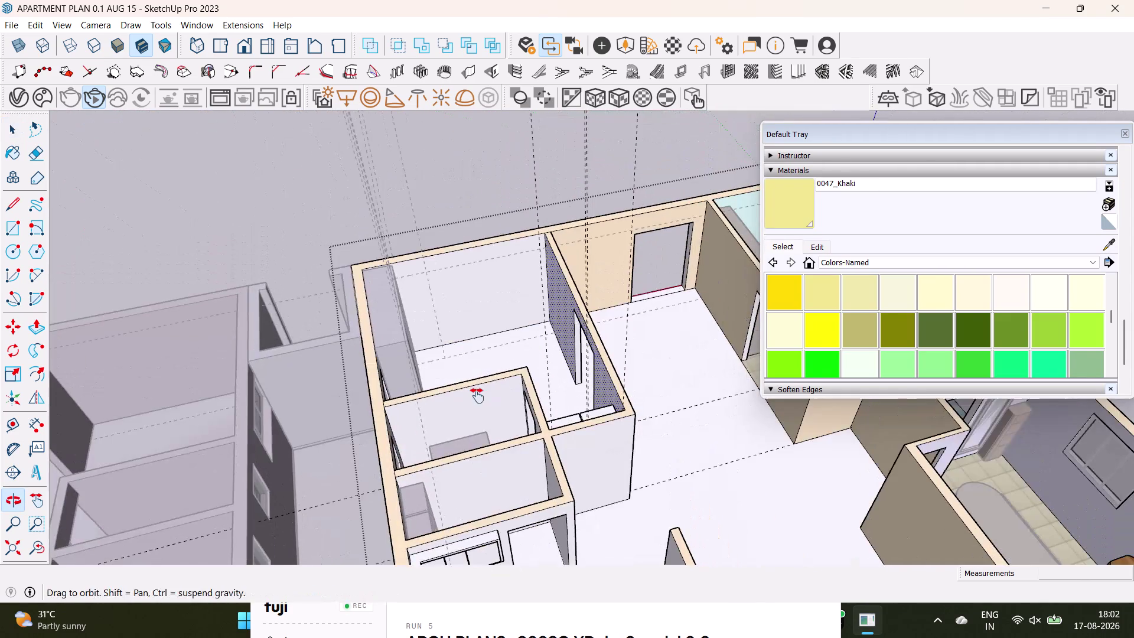
click(474, 310)
click(831, 297)
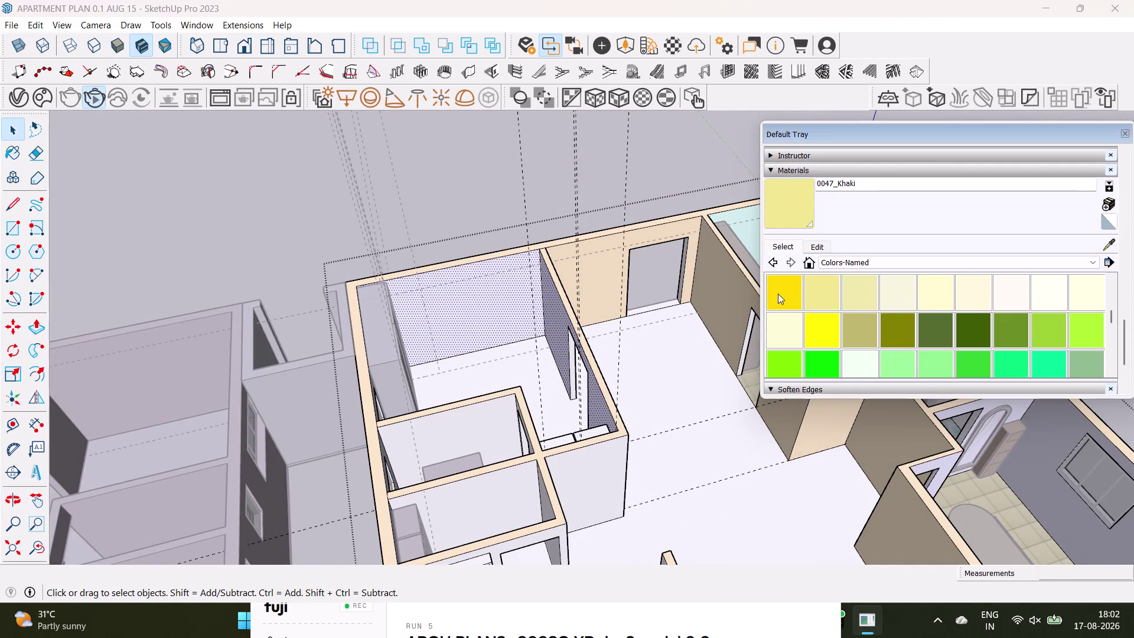
click(511, 278)
Paint the wall around the window khaki.
middle_drag(538, 349, 310, 373)
scroll(up, 3)
middle_drag(511, 284, 318, 306)
key(space)
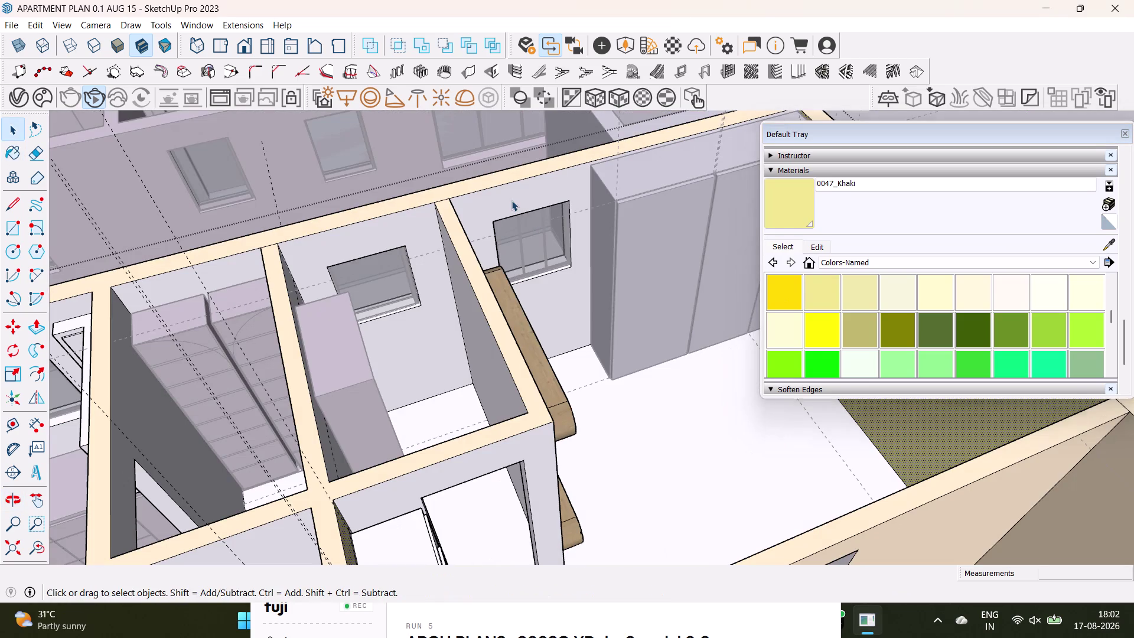
click(510, 200)
click(836, 300)
click(515, 203)
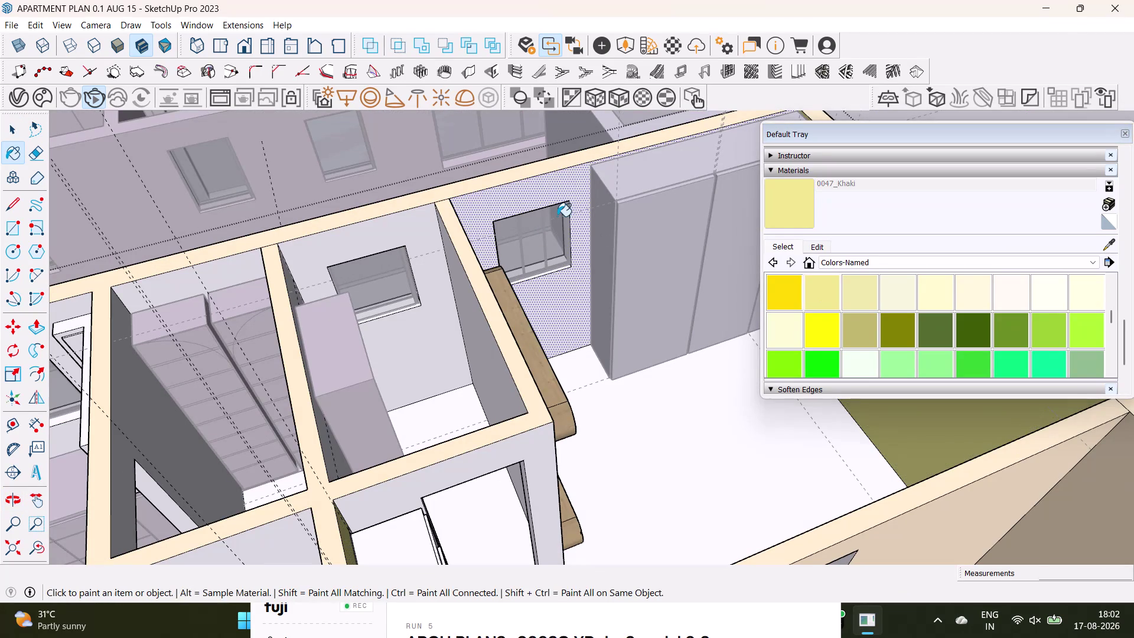
scroll(down, 3)
middle_drag(569, 221, 481, 248)
key(space)
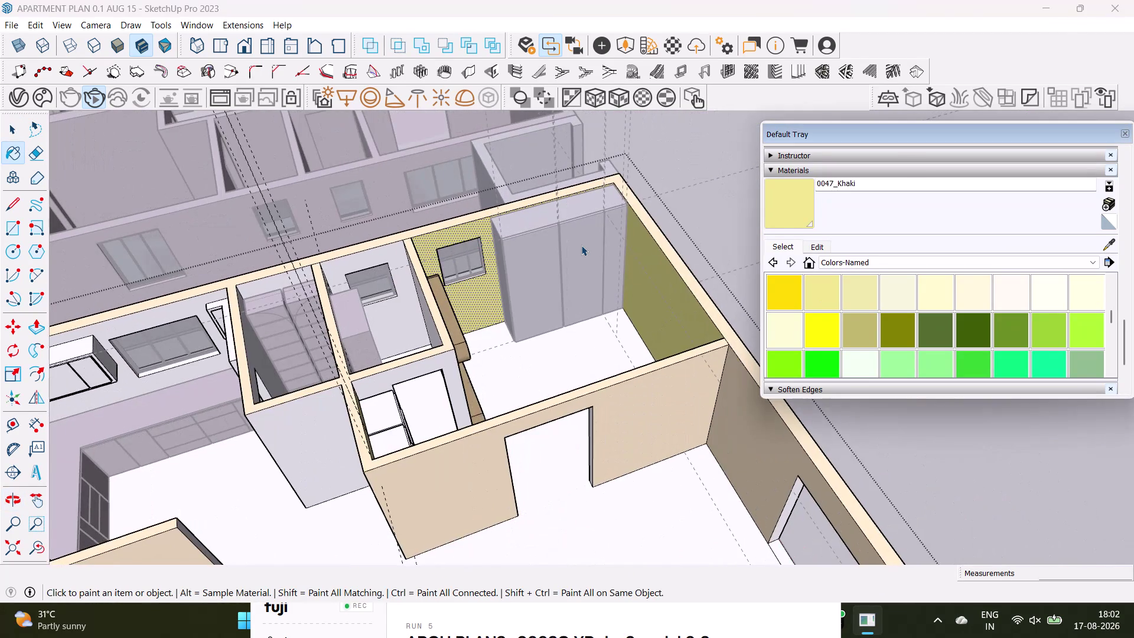
Select the bedroom wardrobe and open it for editing.
click(706, 198)
scroll(up, 3)
click(581, 245)
triple_click(581, 245)
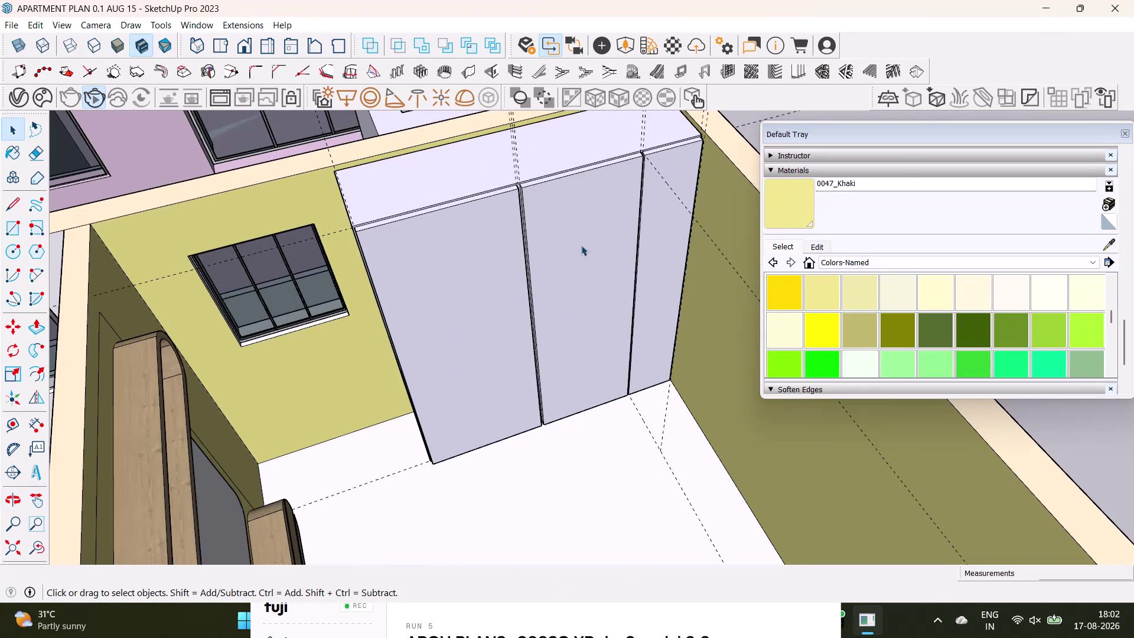
double_click(581, 245)
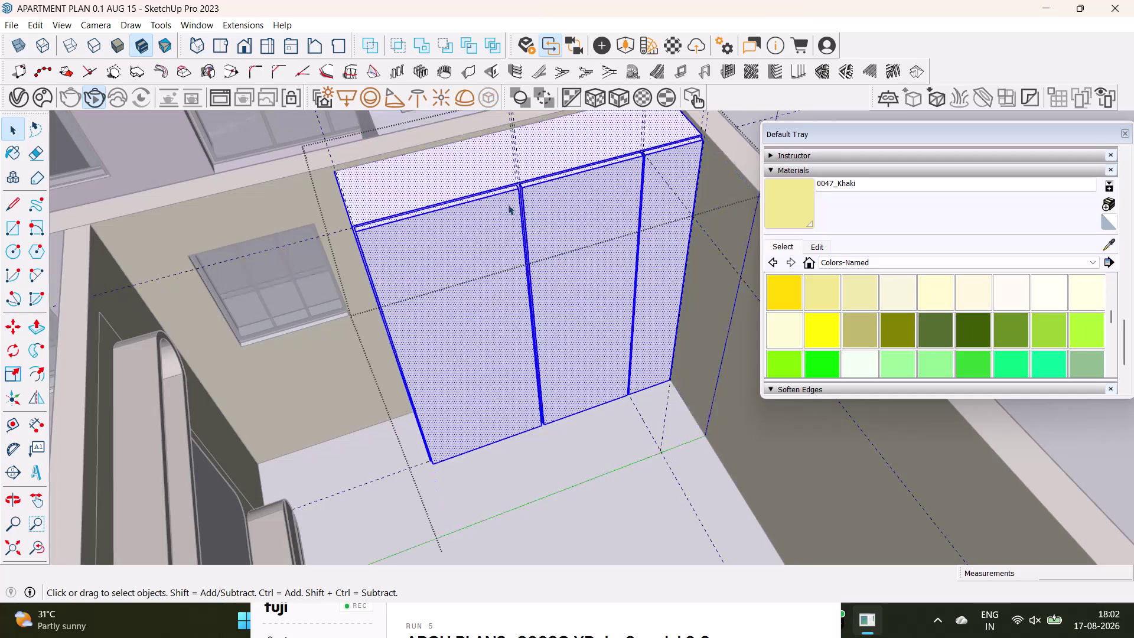
click(545, 155)
middle_drag(469, 231, 548, 194)
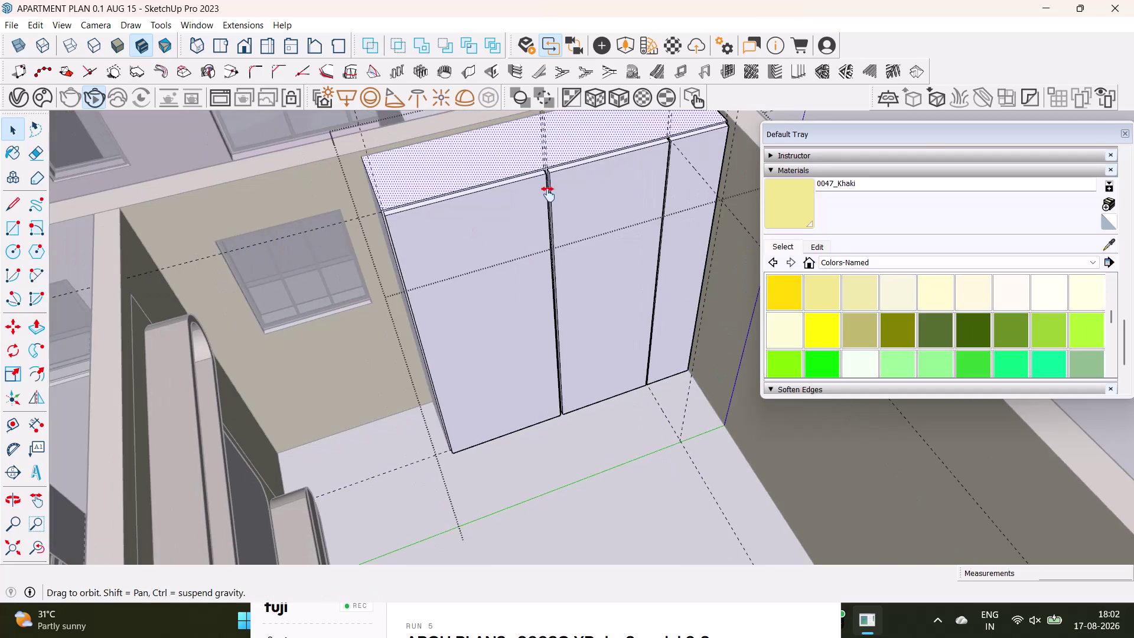
scroll(up, 3)
click(410, 170)
scroll(up, 3)
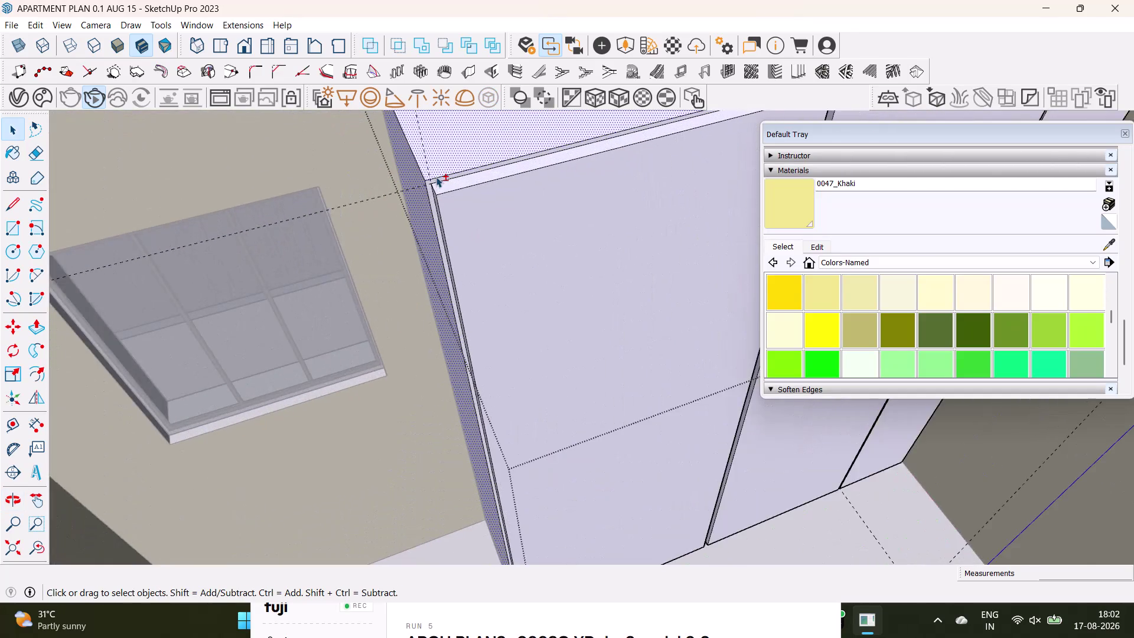
scroll(up, 3)
click(422, 196)
scroll(down, 3)
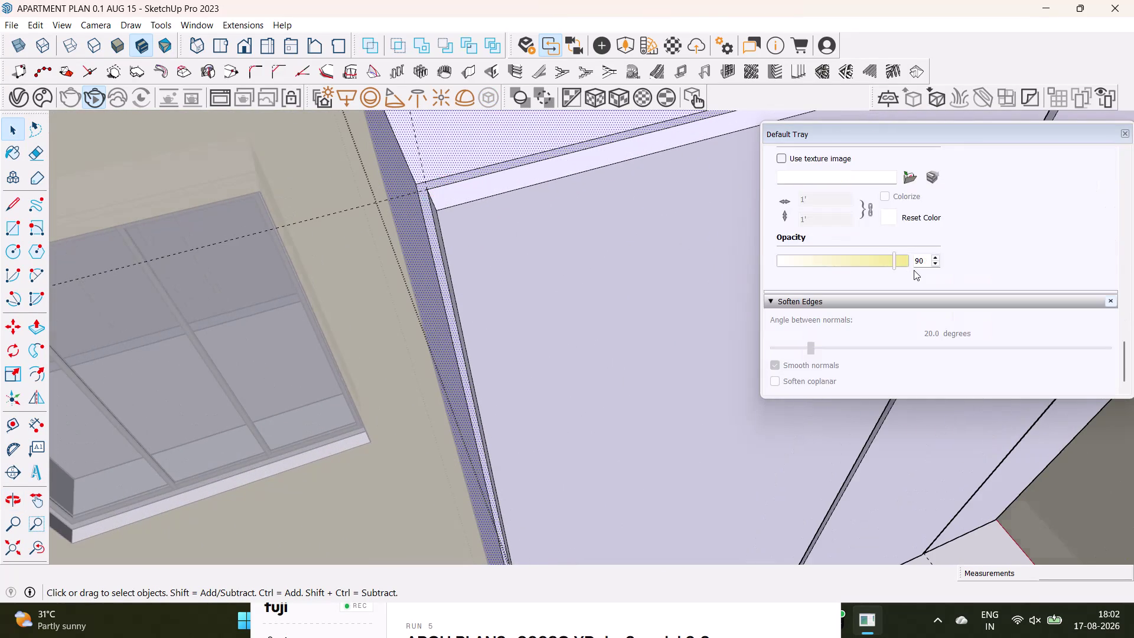
scroll(down, 3)
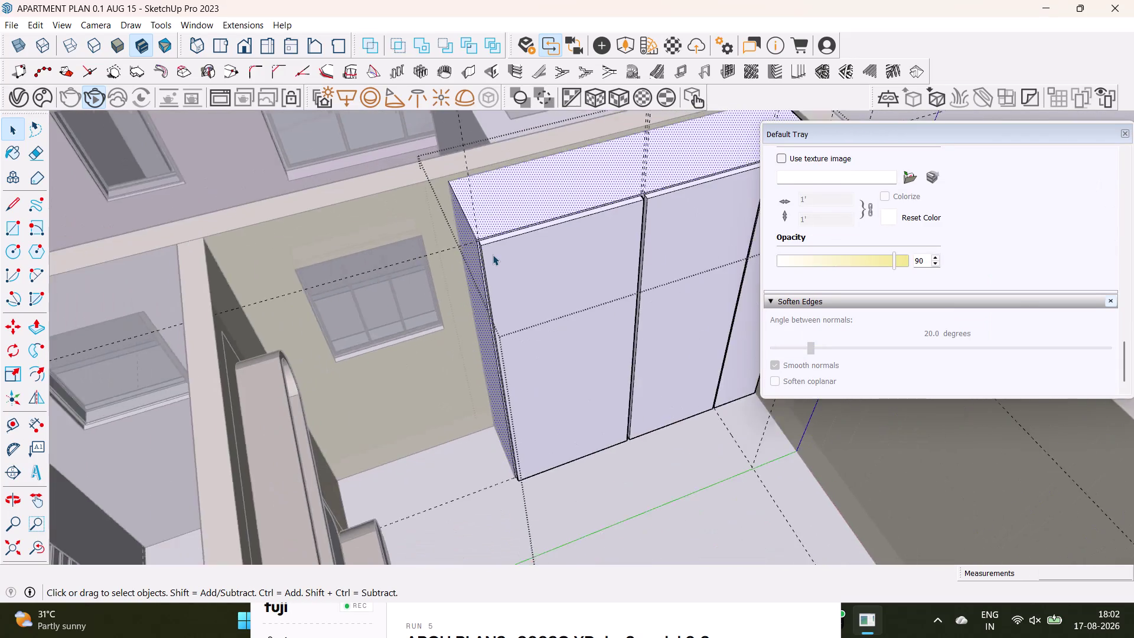
scroll(down, 3)
middle_drag(552, 306, 528, 244)
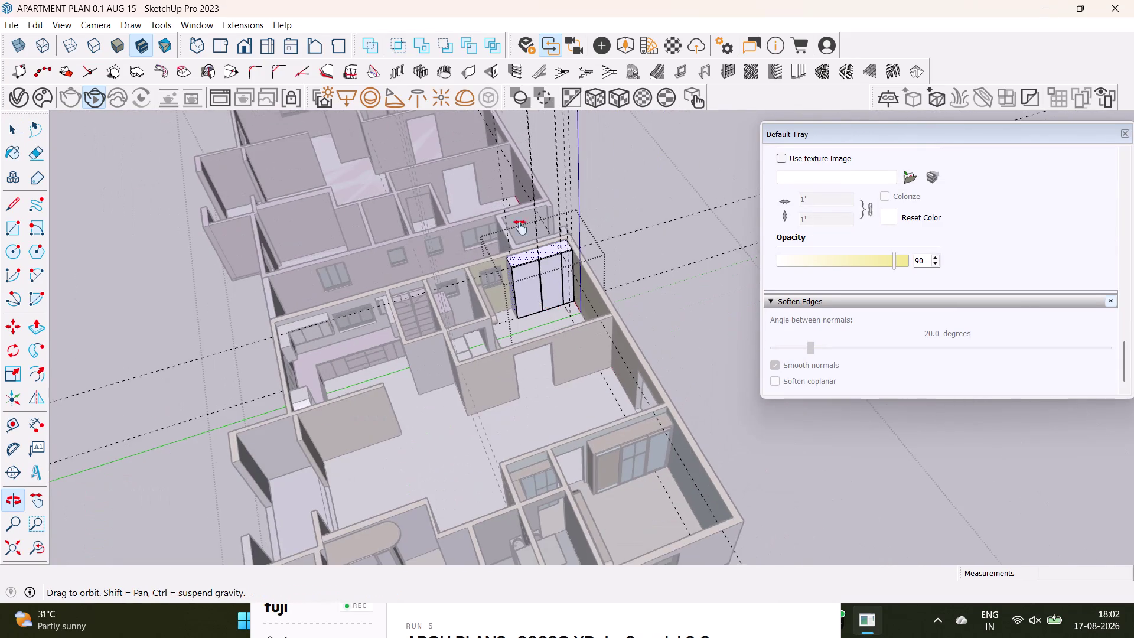
middle_drag(528, 244, 515, 216)
scroll(up, 3)
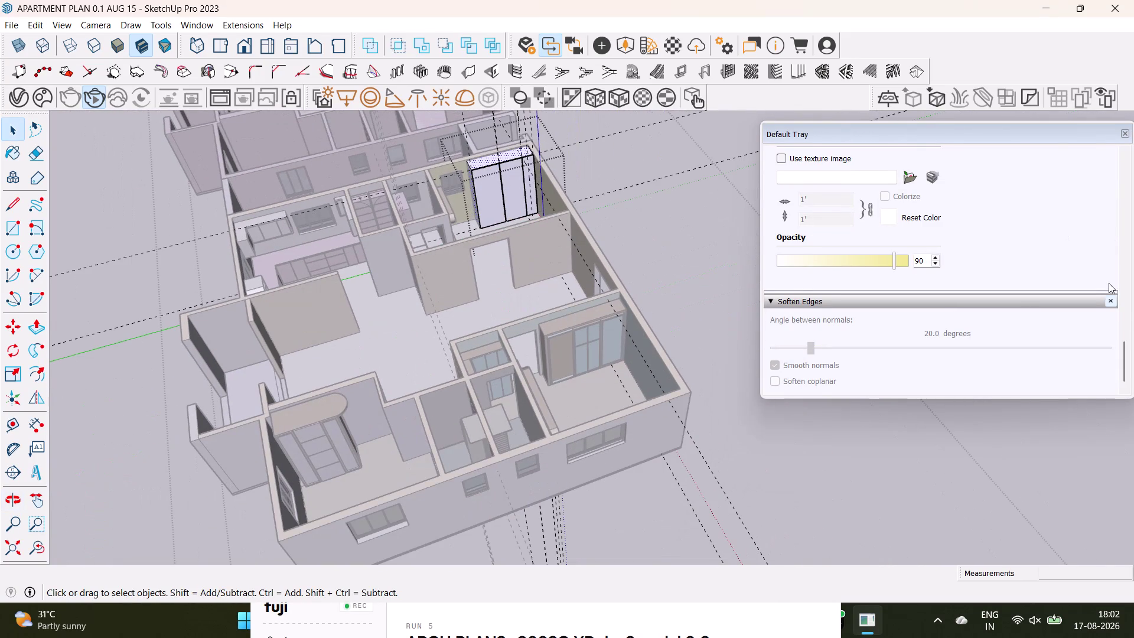
scroll(up, 3)
scroll(up, 3)
Sample the Pine Highgloss 300cm finish from the model with the eyedropper.
scroll(down, 3)
scroll(down, 3)
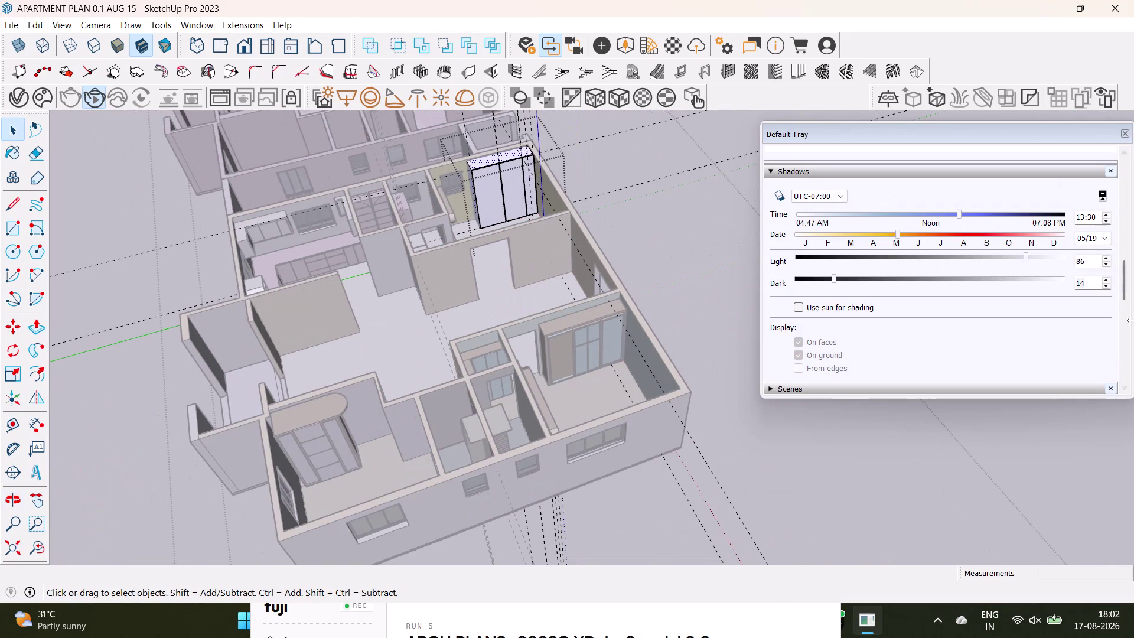
drag(1122, 277, 1123, 319)
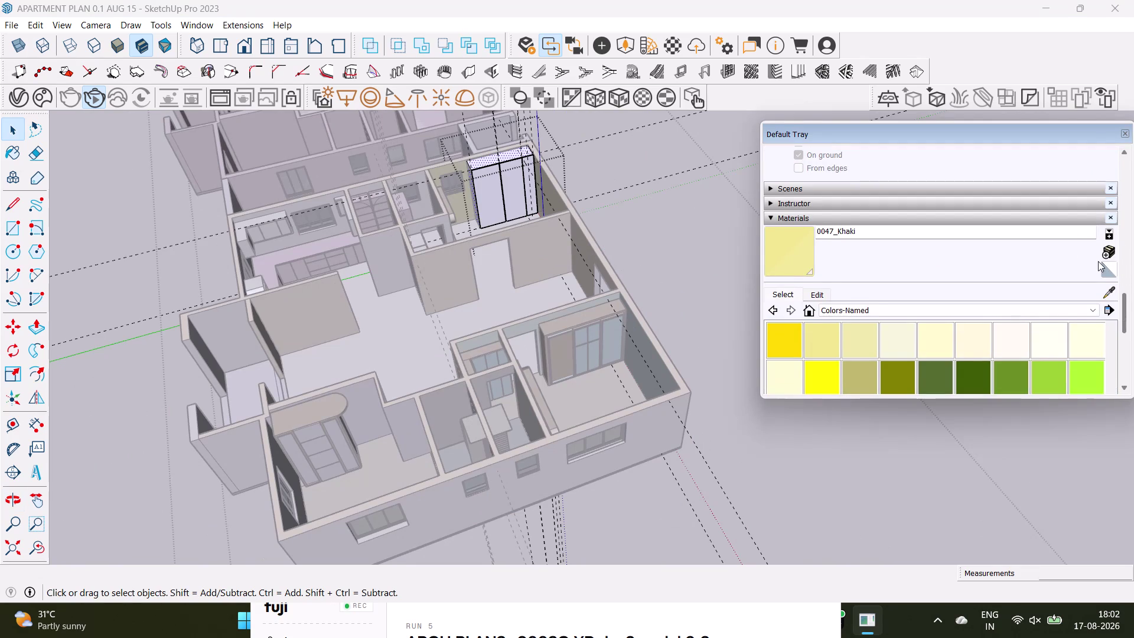
click(1105, 235)
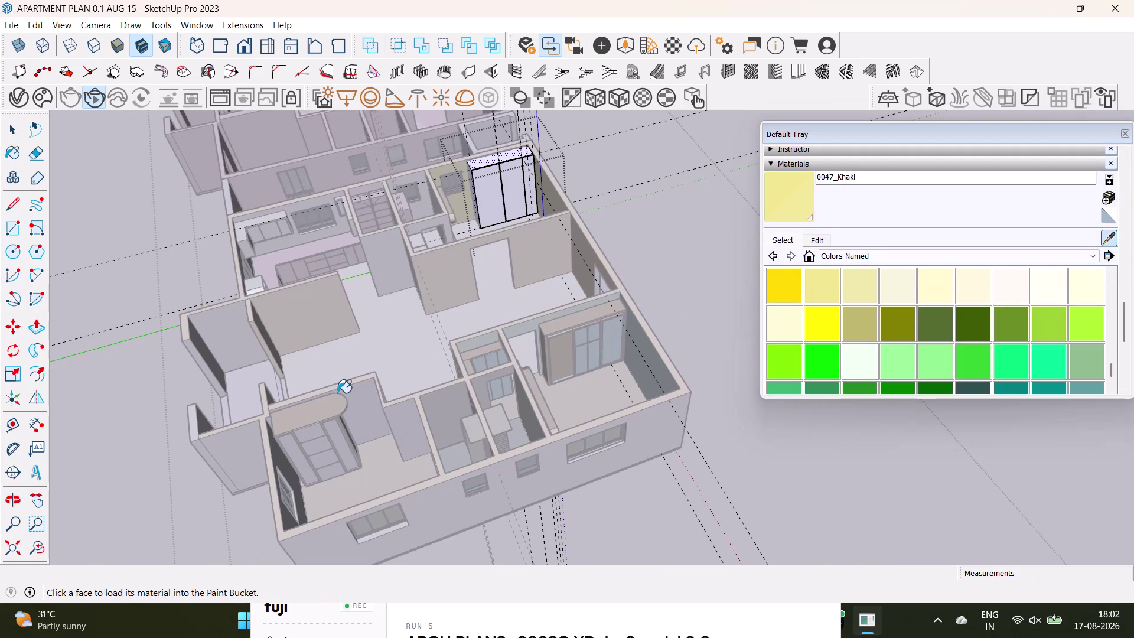
click(317, 411)
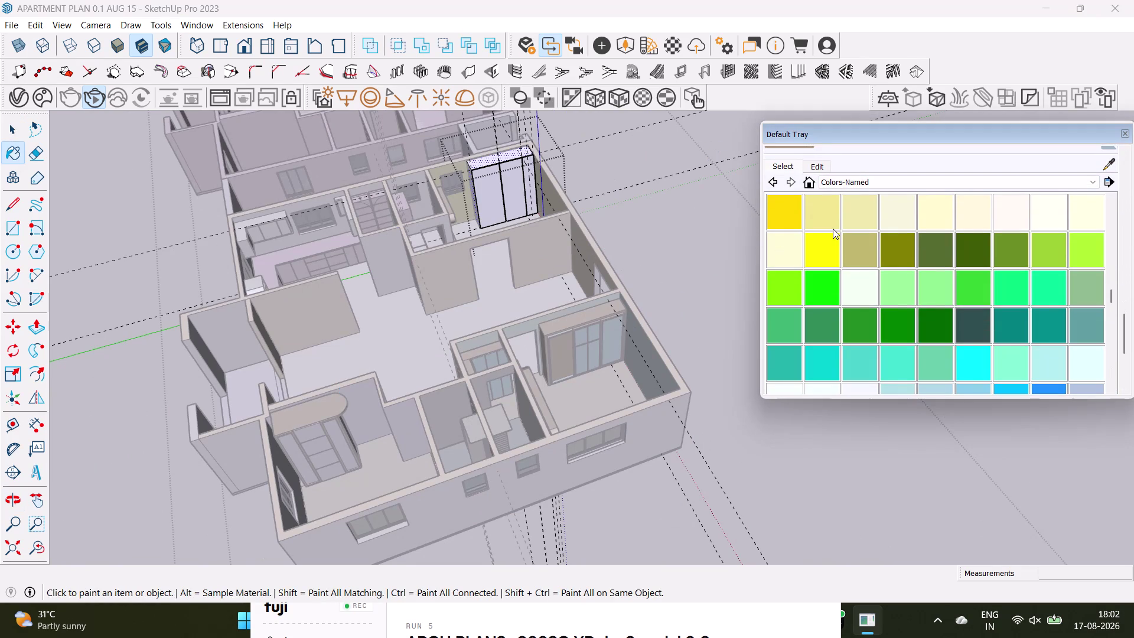
Paint the wardrobe top with the pine finish.
scroll(up, 3)
scroll(up, 3)
scroll(up, 3)
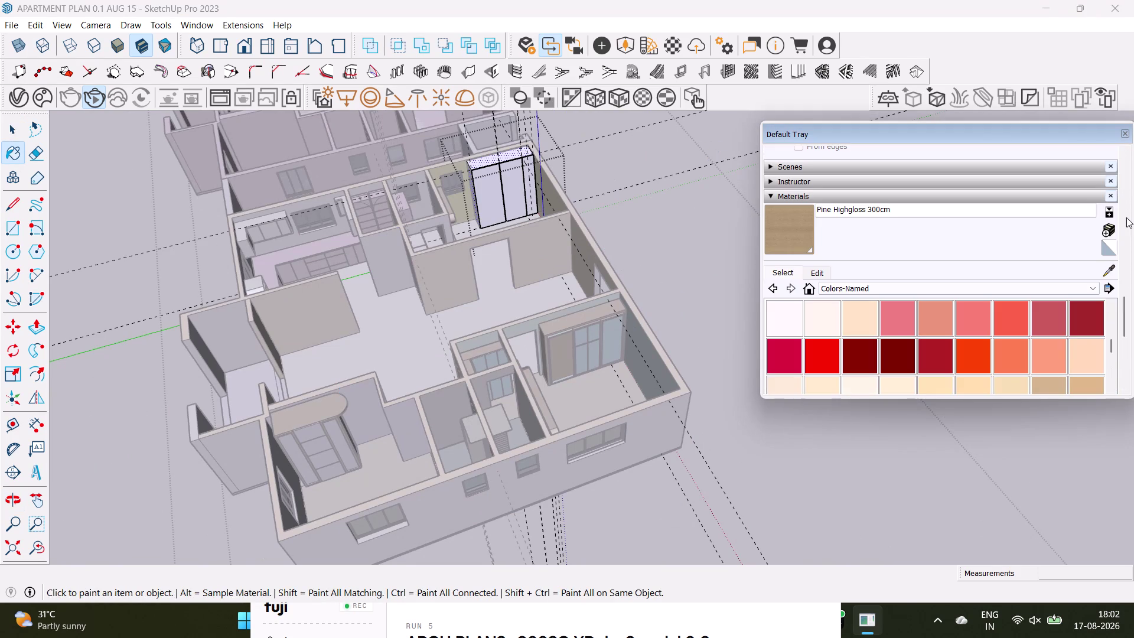
click(797, 302)
scroll(up, 3)
middle_drag(502, 162, 521, 290)
click(528, 251)
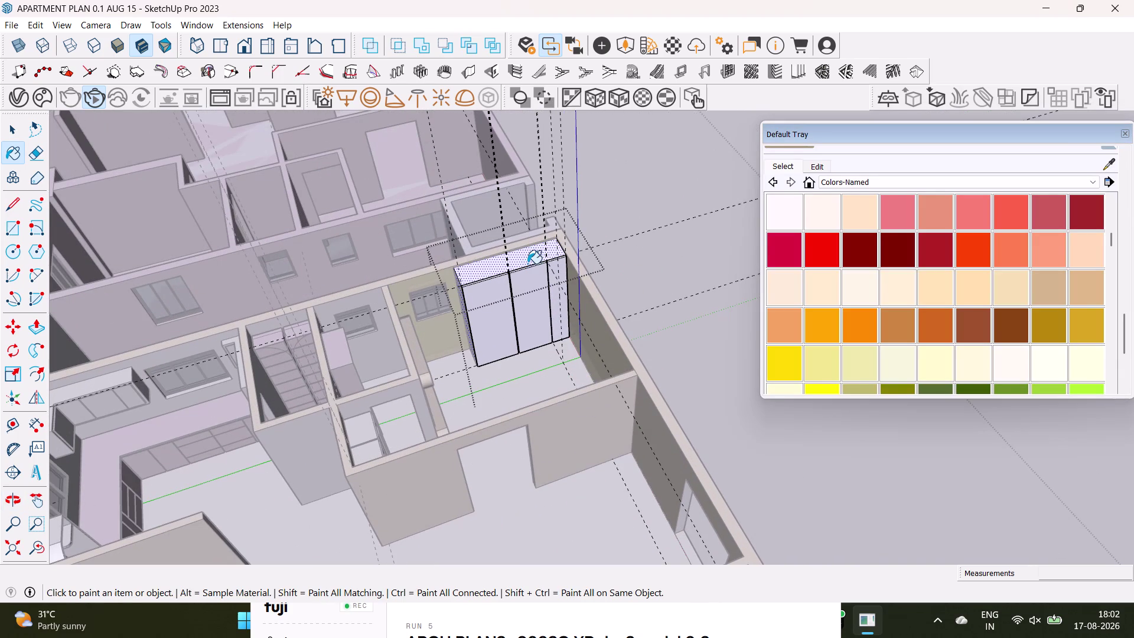
Choose a pale yellow swatch for the wardrobe.
scroll(up, 3)
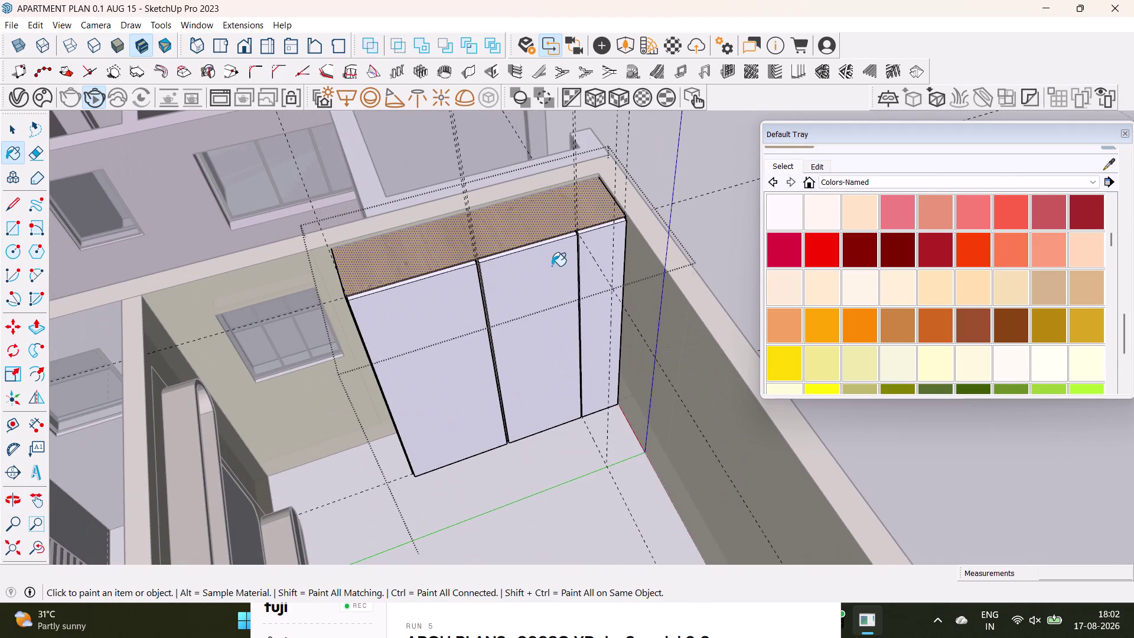
scroll(down, 3)
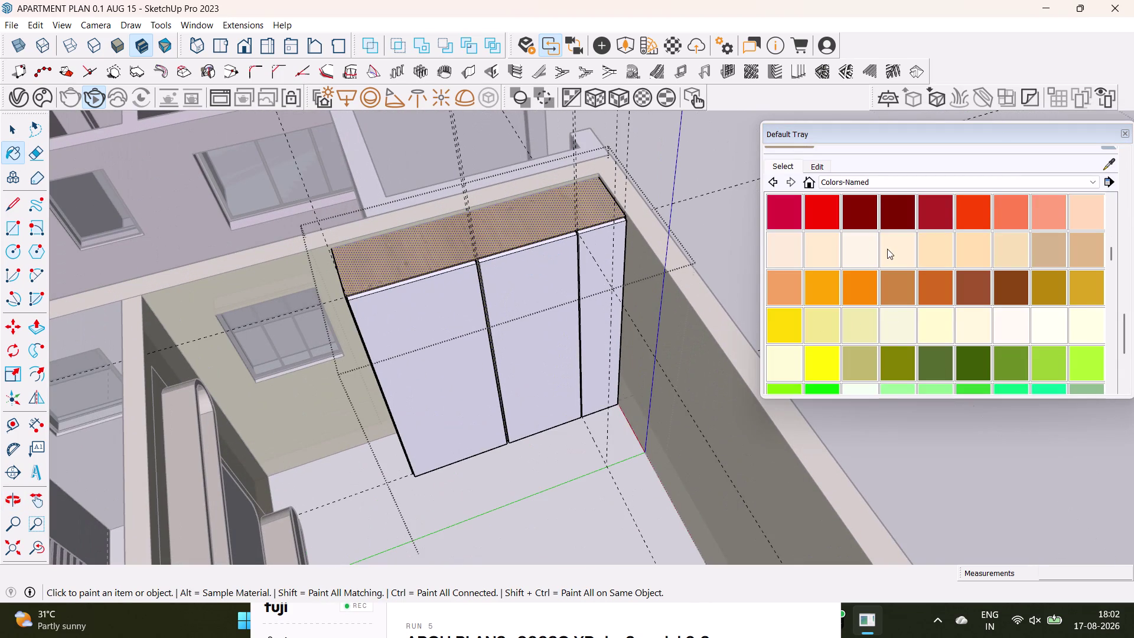
click(847, 327)
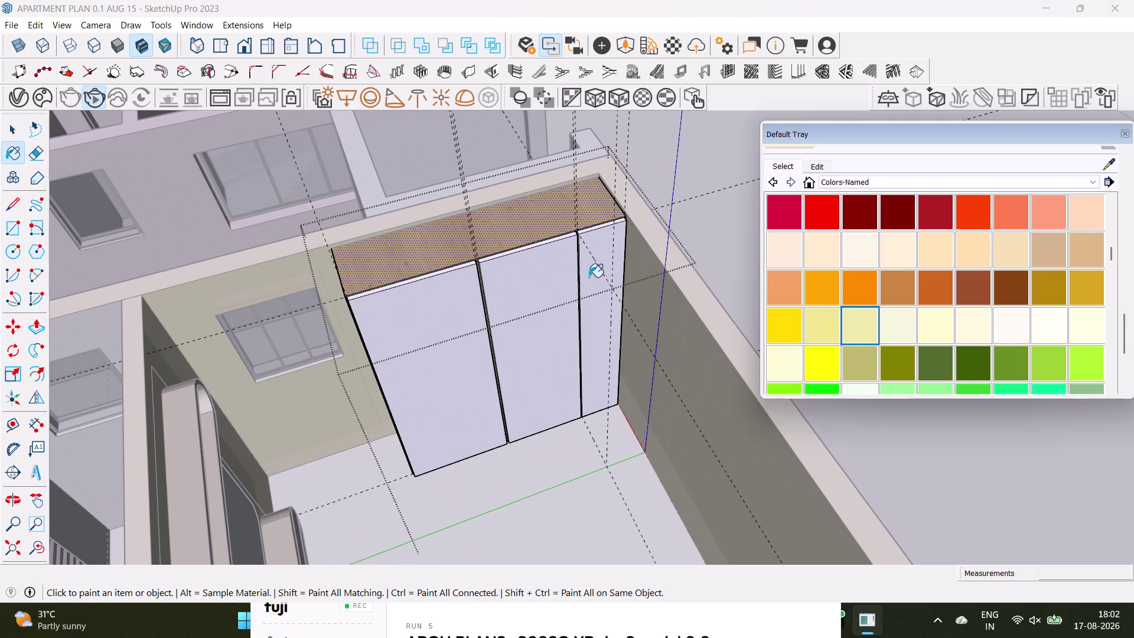